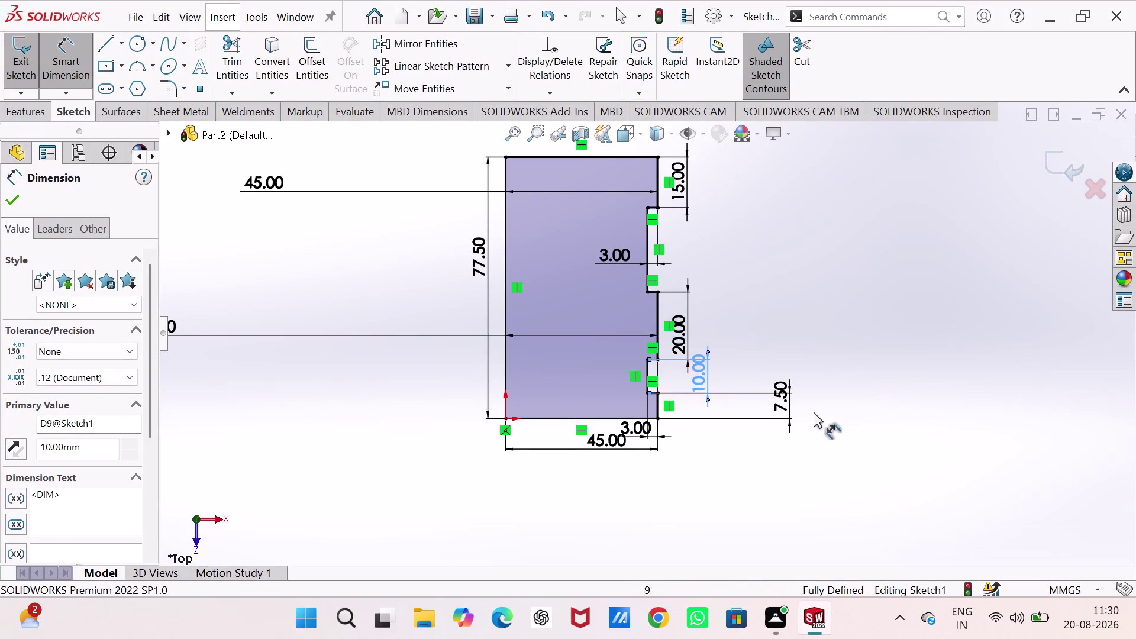
Change the lower groove position dimension from 7.50 to 22.50 mm.
double_click(784, 401)
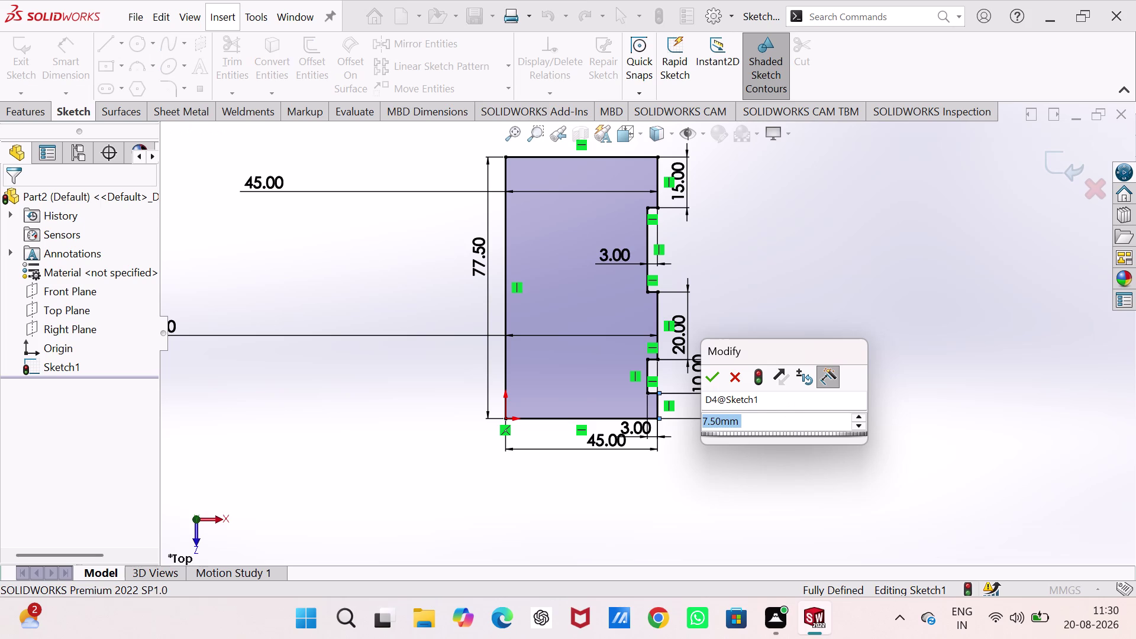
key(Left)
key(Left)
key(Right)
key(BackSpace)
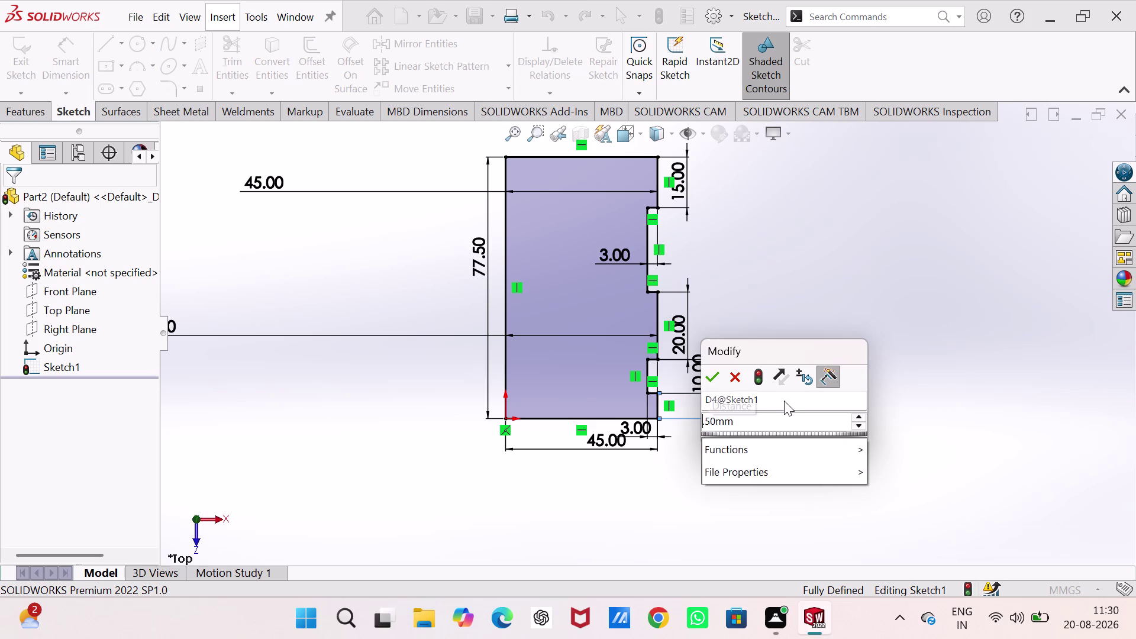
text(22)
key(Return)
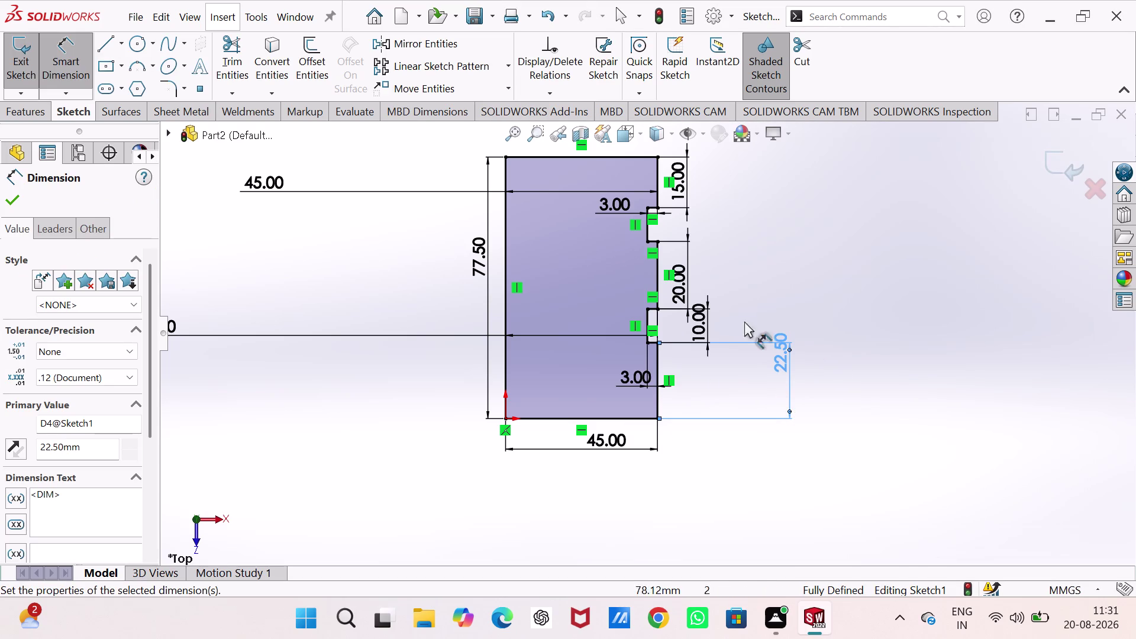
Dimension the upper groove width at 10.00 mm and exit the sketch.
click(647, 232)
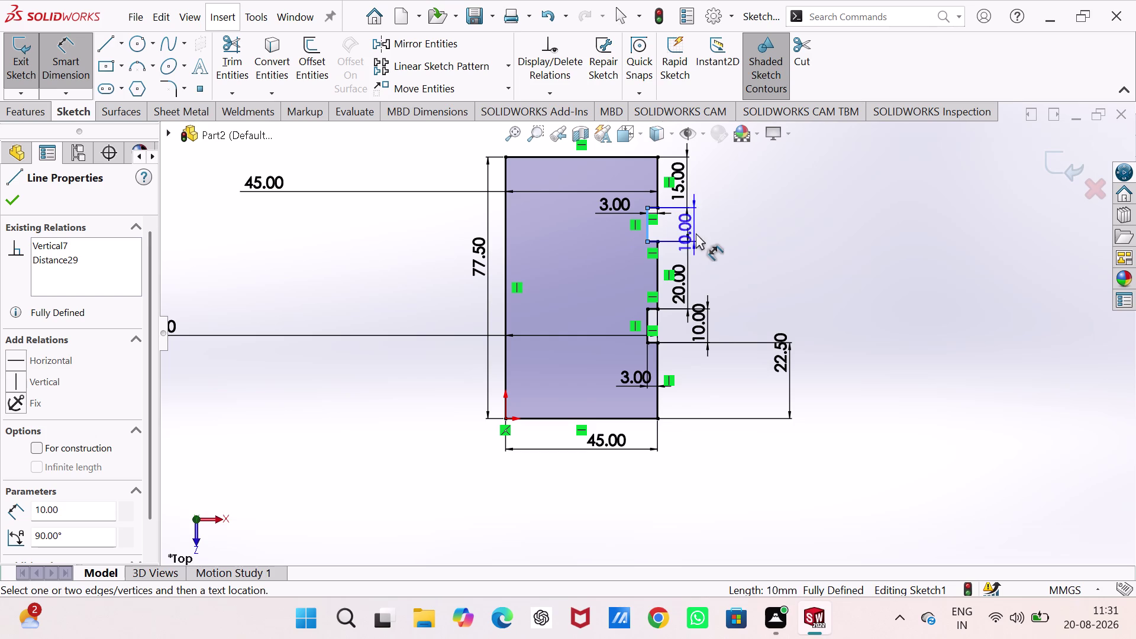
click(724, 232)
click(646, 112)
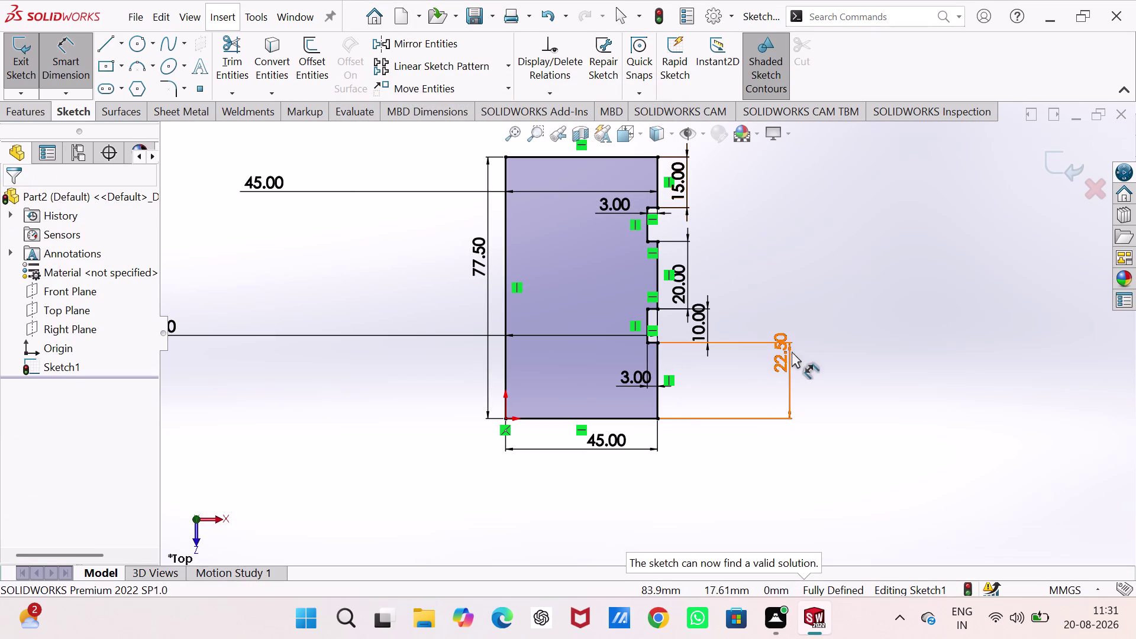
drag(785, 361, 785, 389)
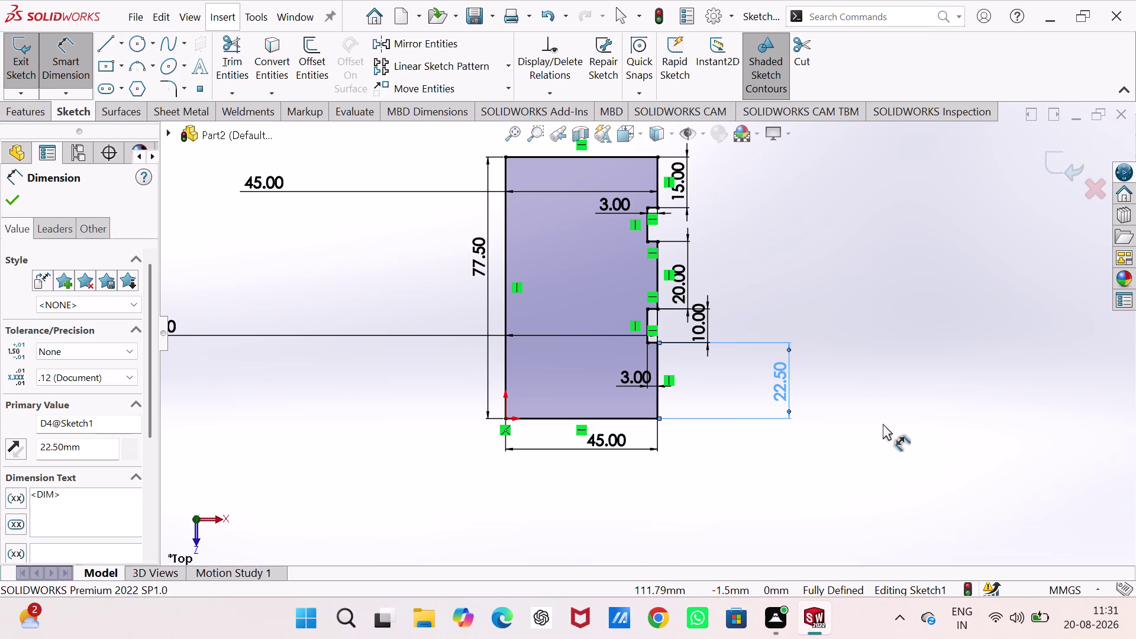
click(13, 64)
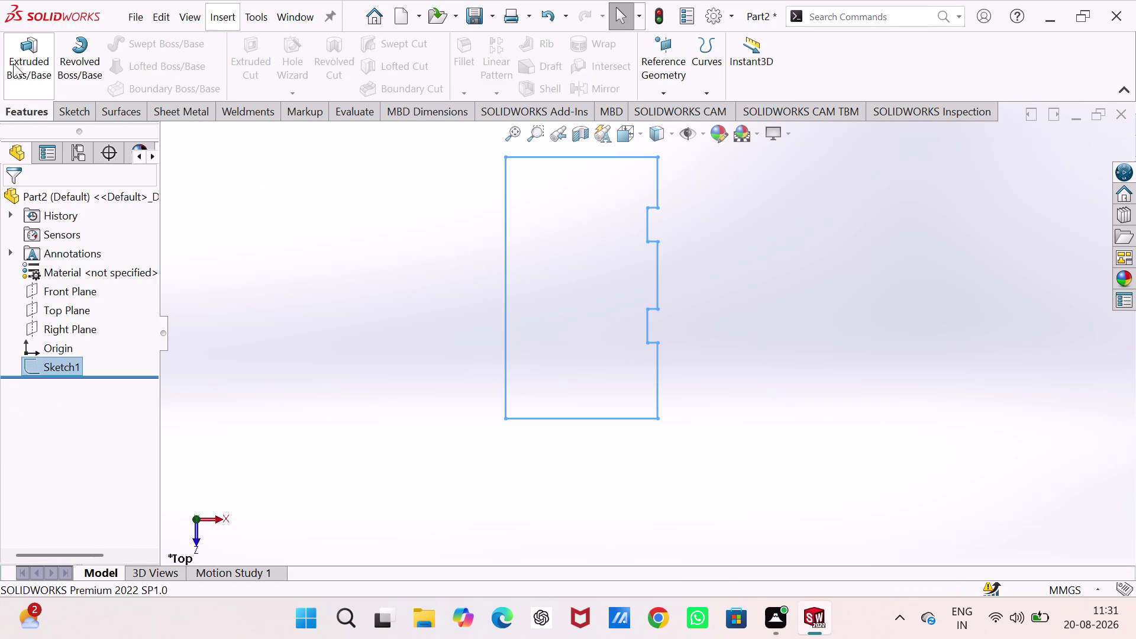
click(95, 56)
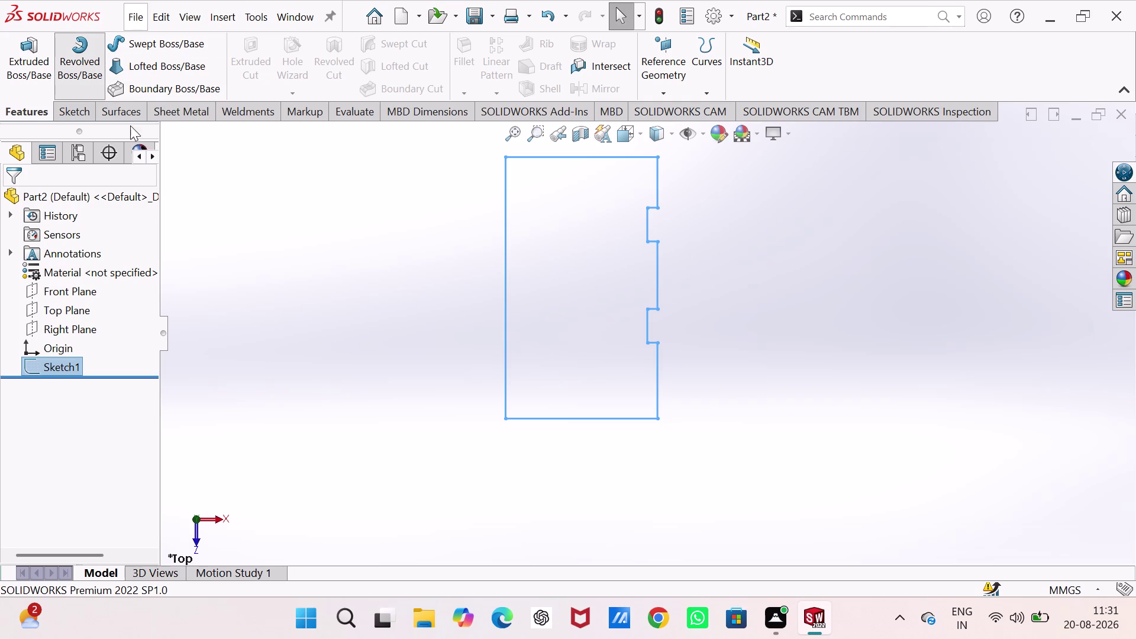
click(520, 271)
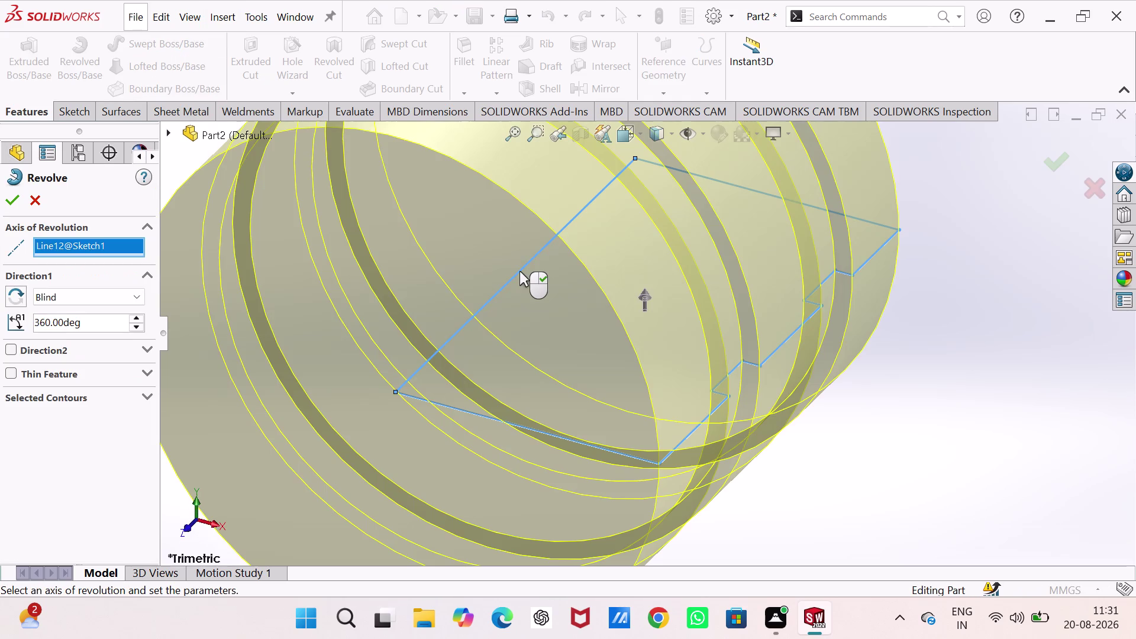
middle_drag(463, 301, 518, 258)
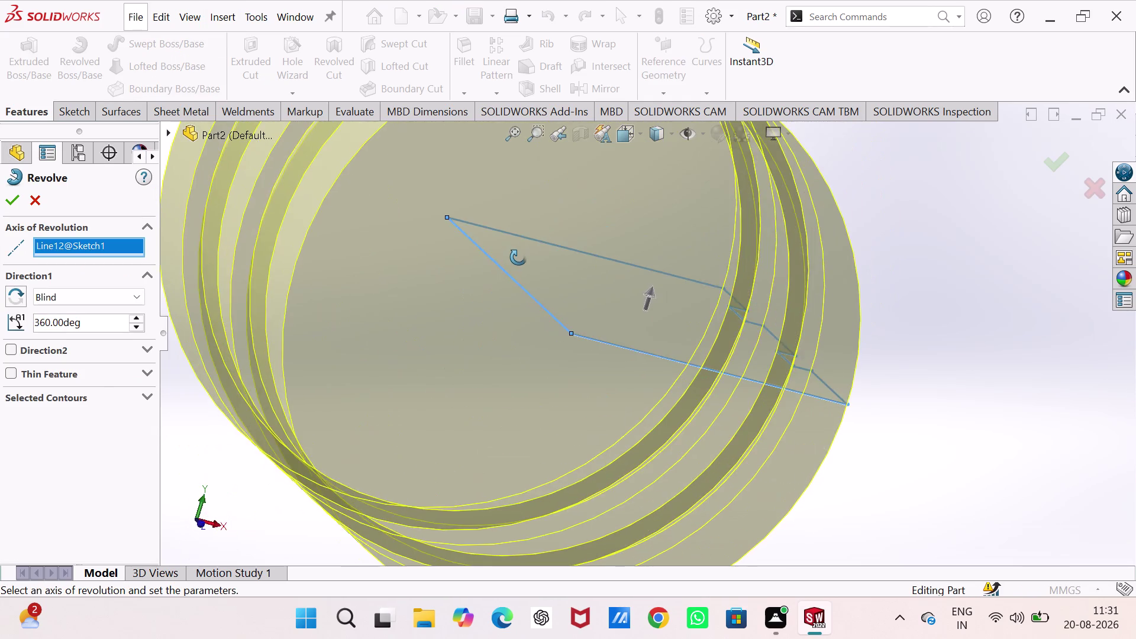
middle_drag(519, 257, 479, 471)
middle_drag(467, 291, 468, 451)
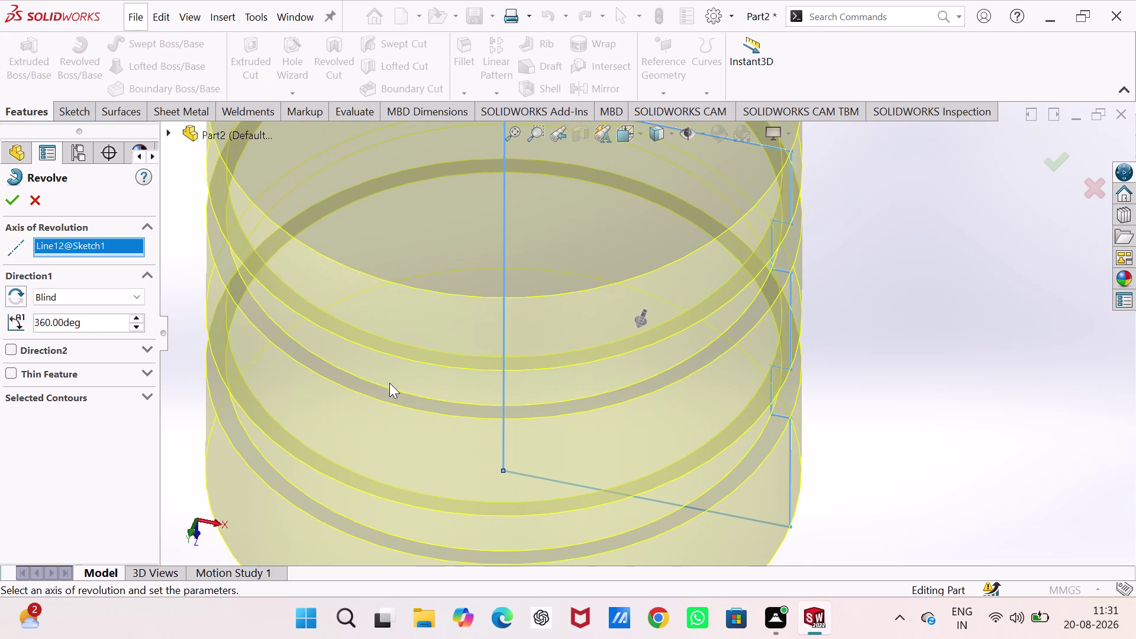
click(32, 194)
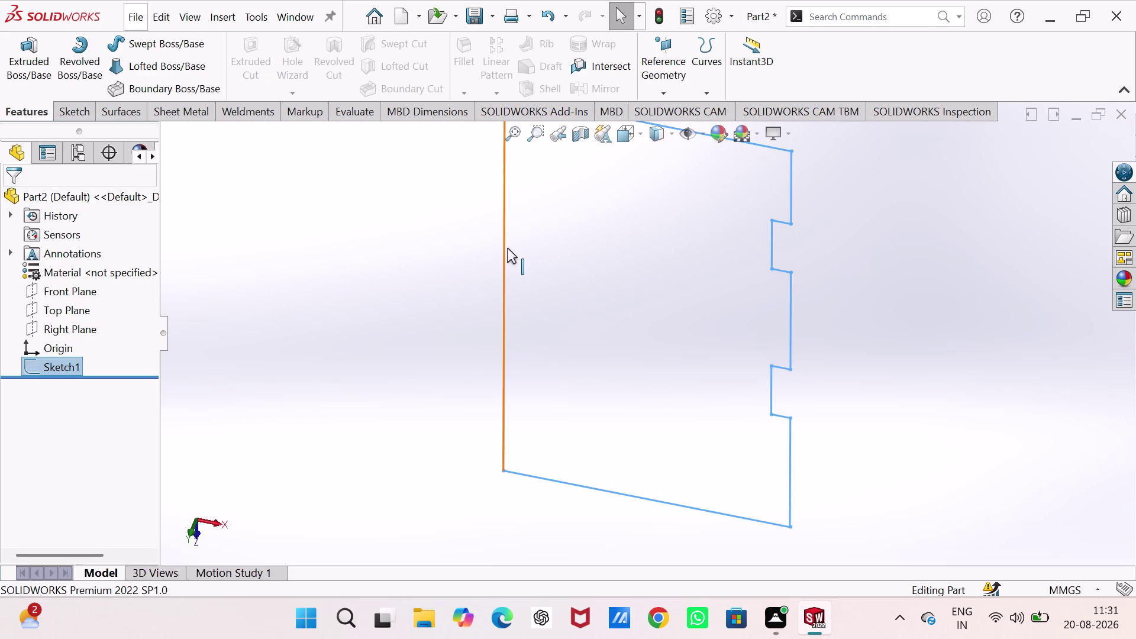
Select the profile's left, top, right, groove and bottom edges.
click(507, 248)
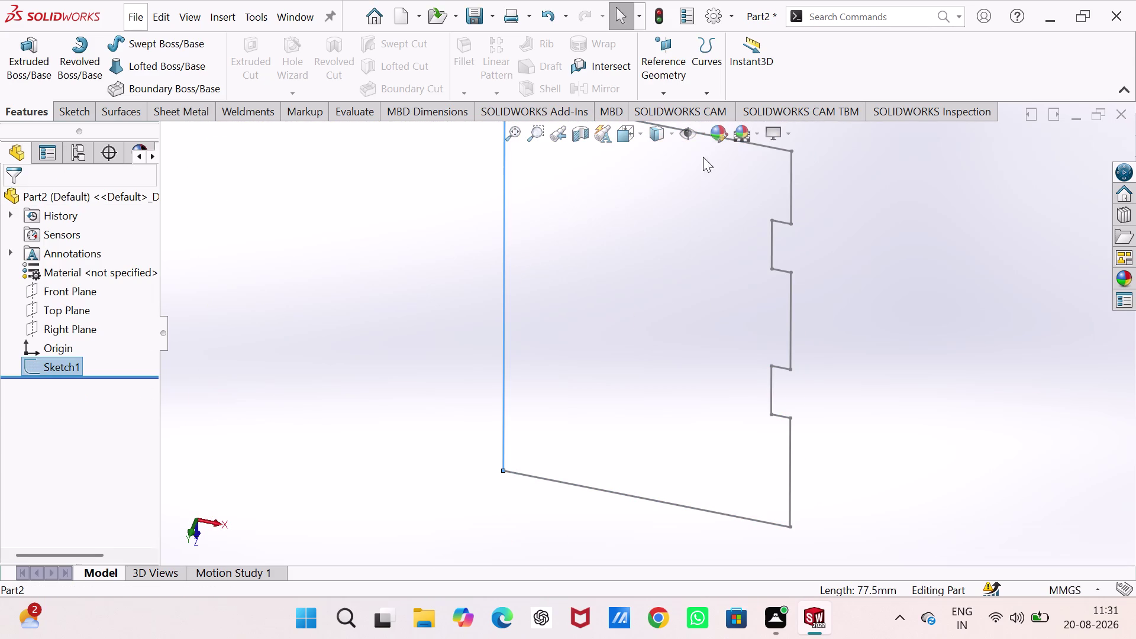
click(780, 151)
click(793, 178)
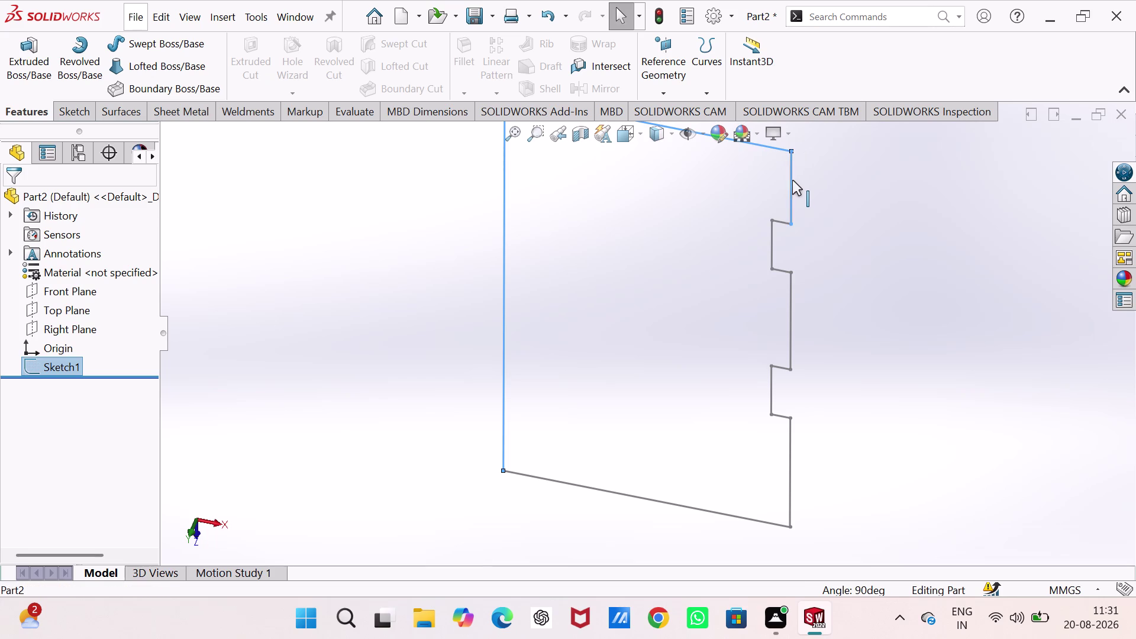
click(770, 245)
click(783, 223)
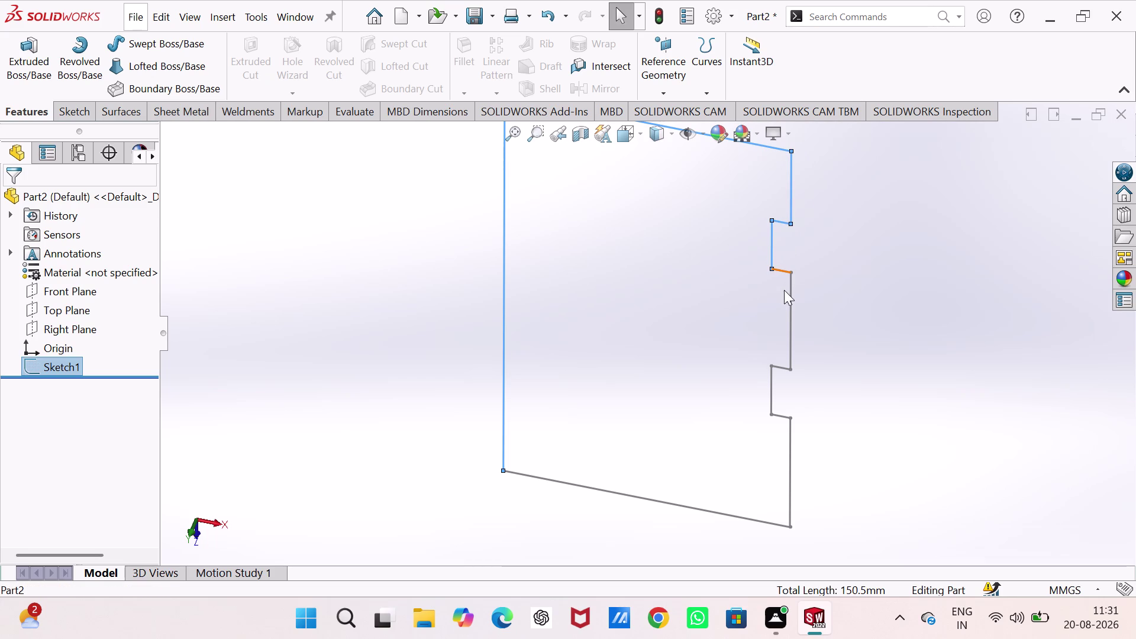
click(790, 300)
click(772, 390)
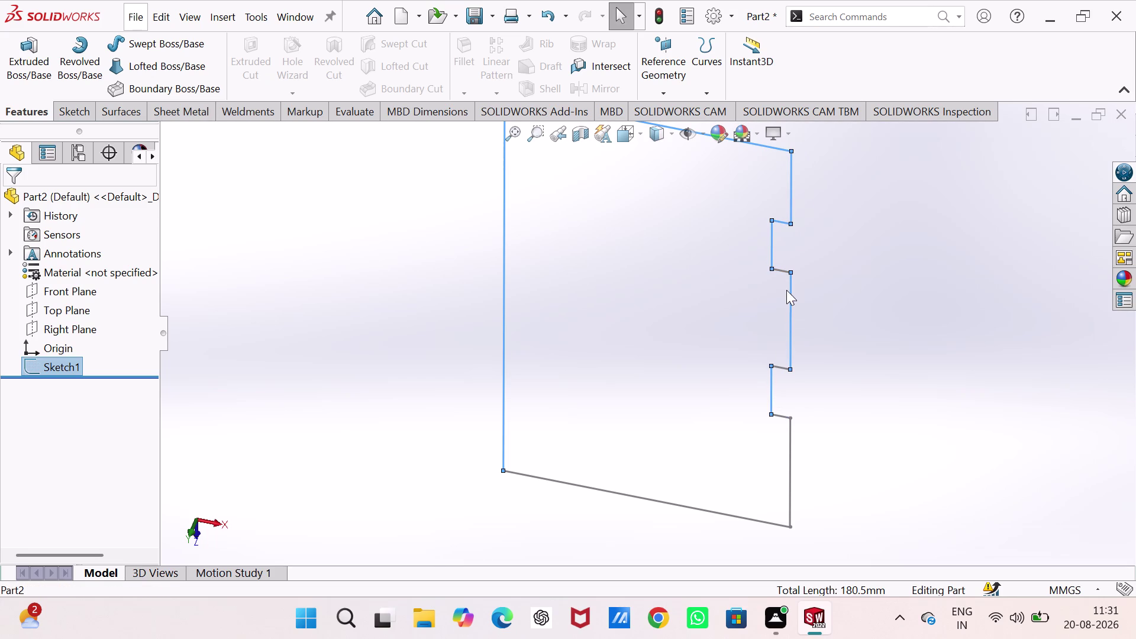
click(787, 271)
click(789, 440)
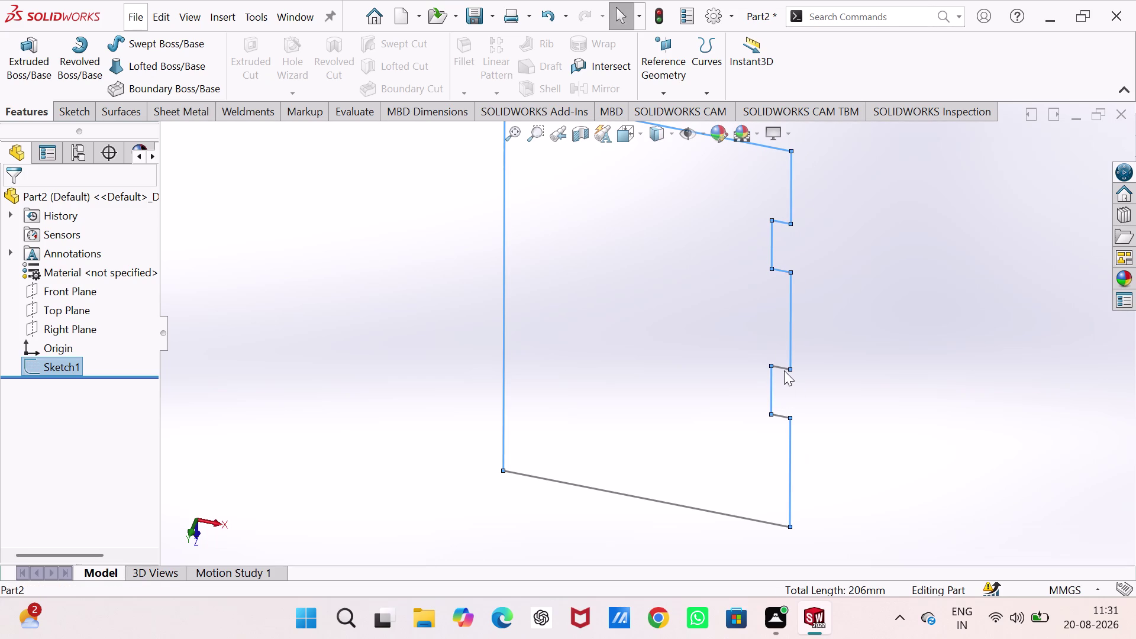
click(784, 366)
click(784, 368)
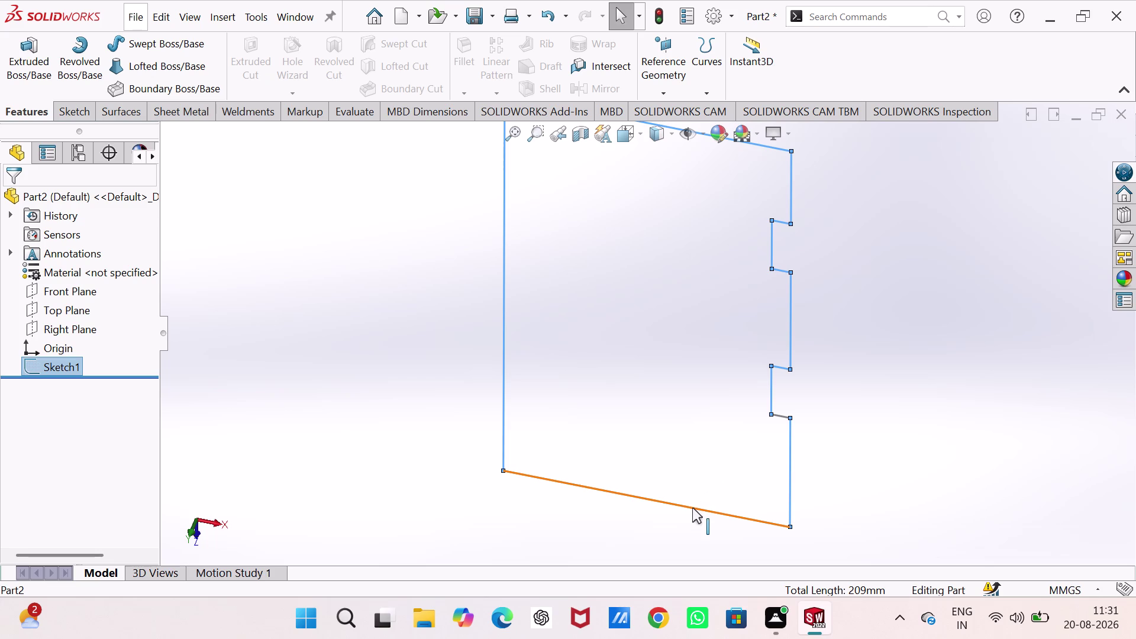
click(694, 507)
Add the last small groove edge, copy the profile, and start a new document.
key(ctrl+c)
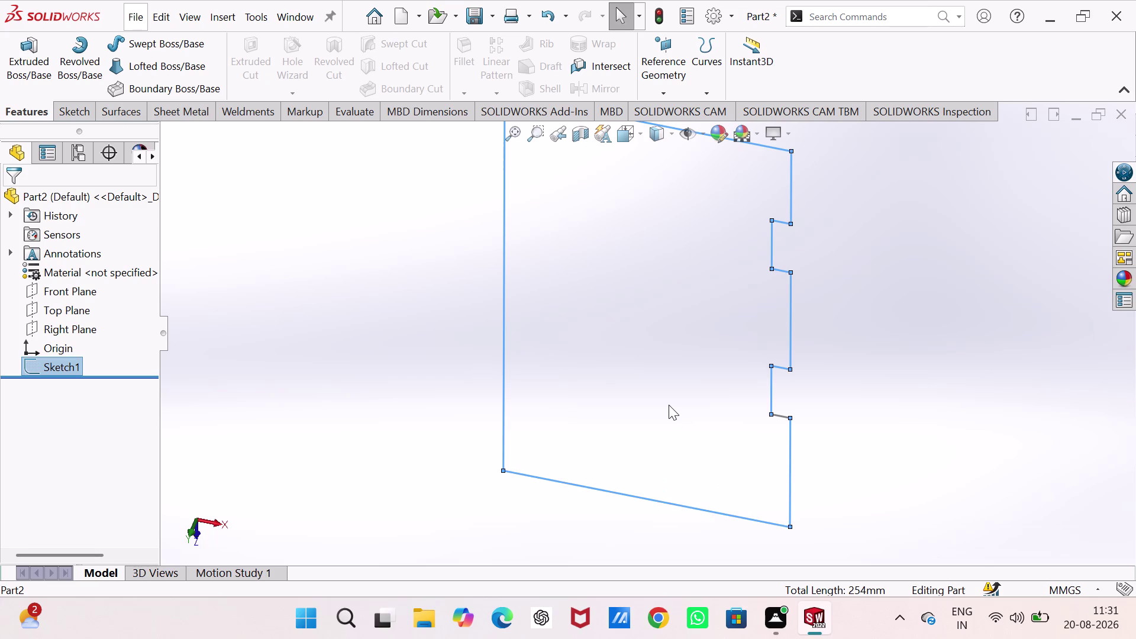
key(ctrl+c)
right_click(687, 377)
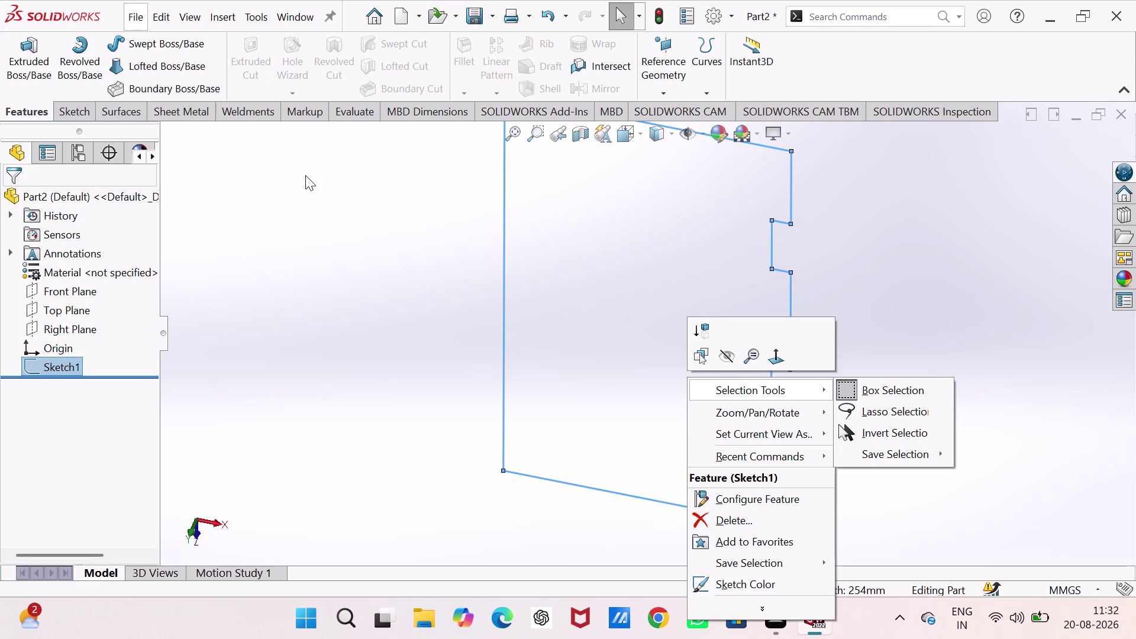
click(873, 268)
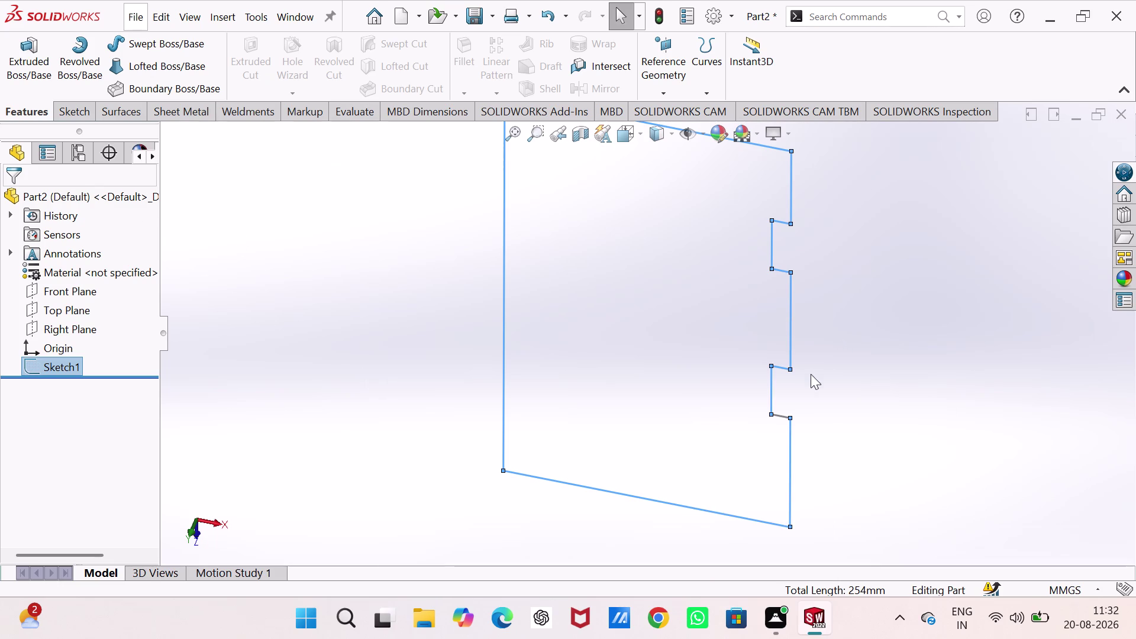
click(785, 419)
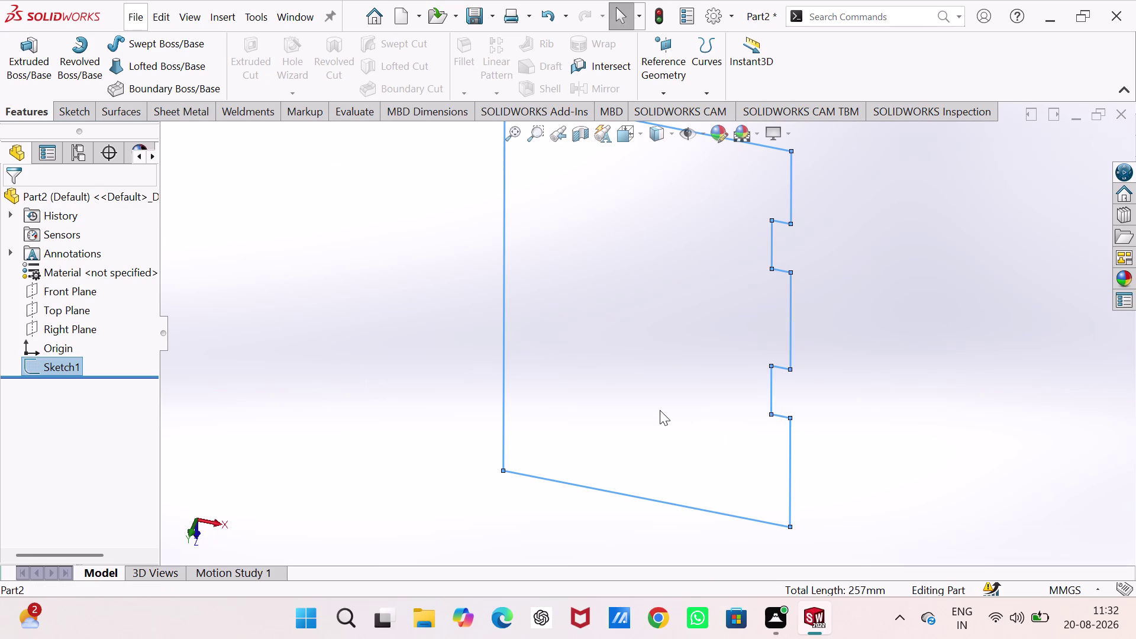
key(ctrl+c)
key(ctrl+c)
key(ctrl+n)
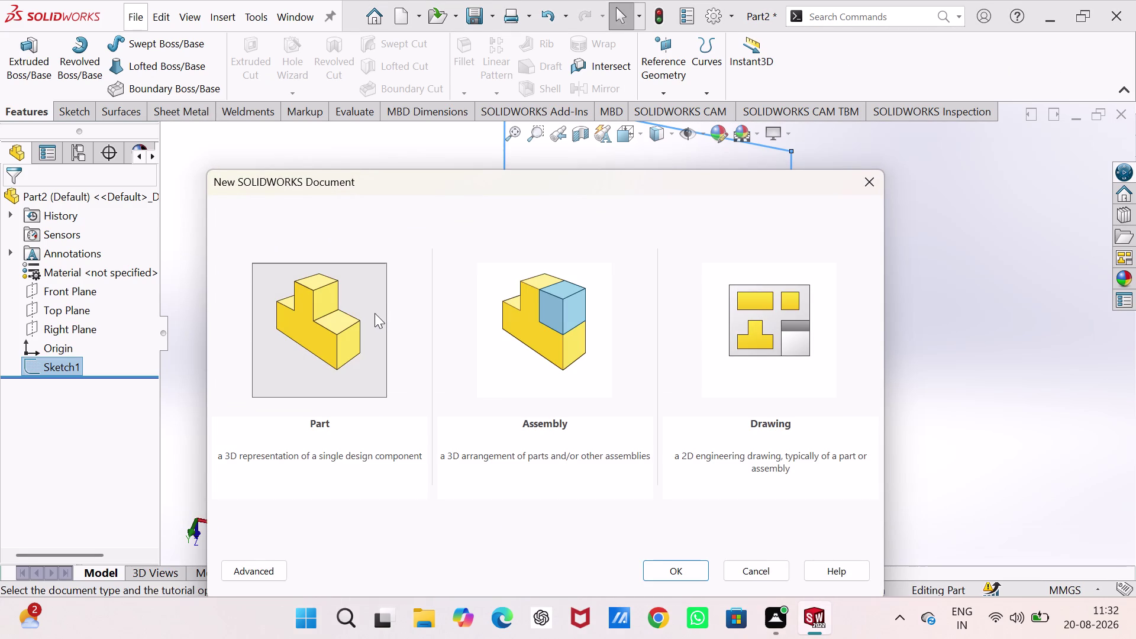
Create a new part and paste the copied profile into a Front Plane sketch.
click(374, 313)
click(667, 562)
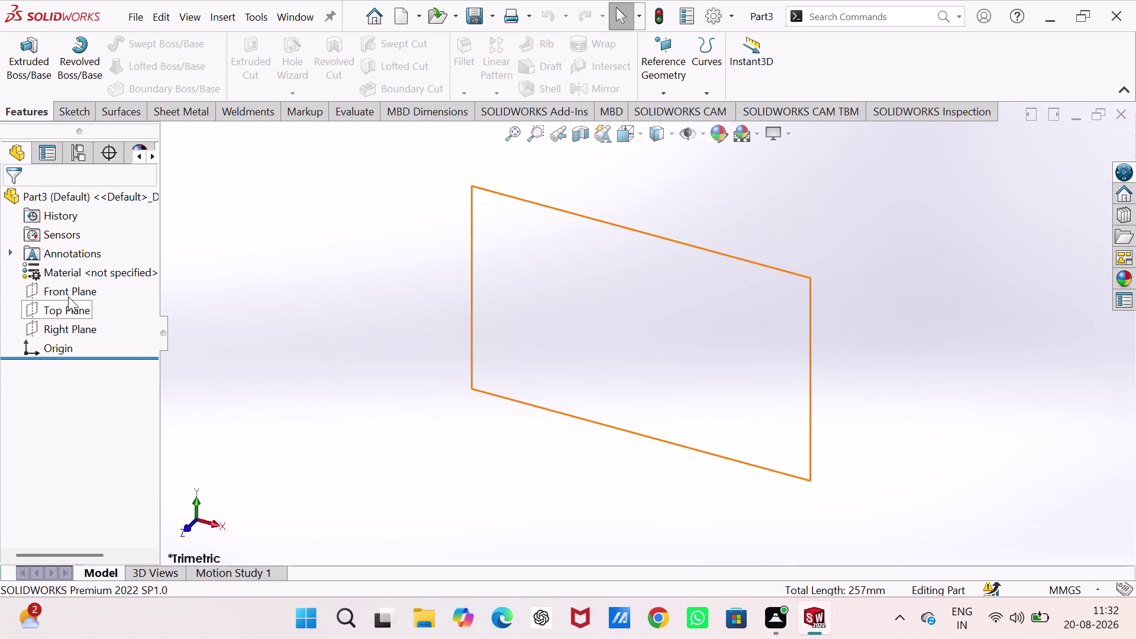
click(69, 294)
click(79, 268)
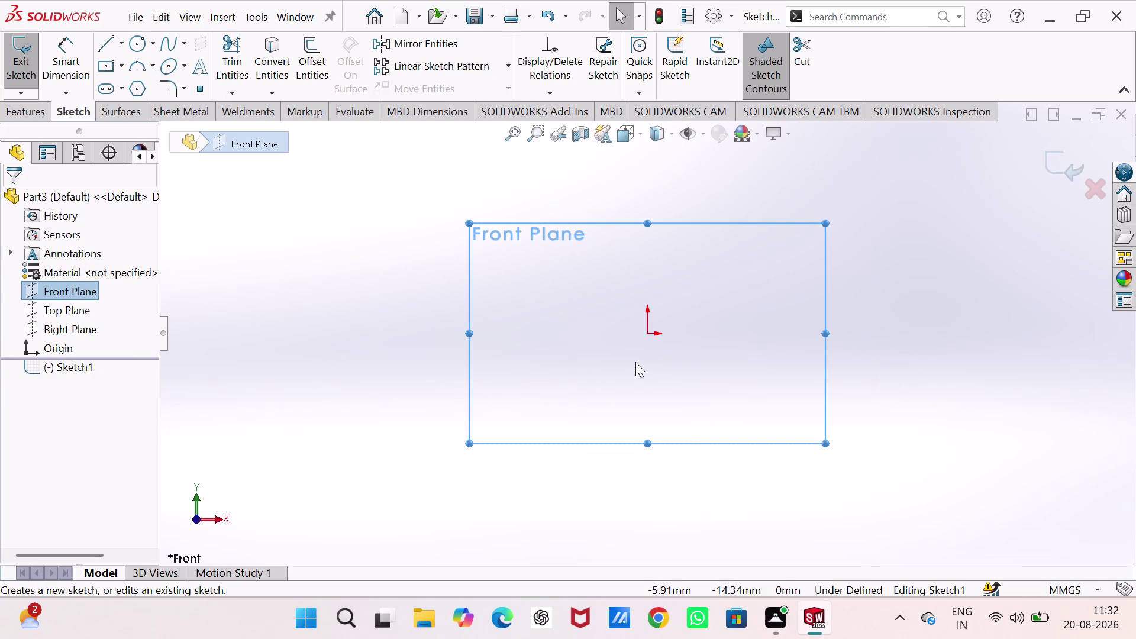
key(ctrl+v)
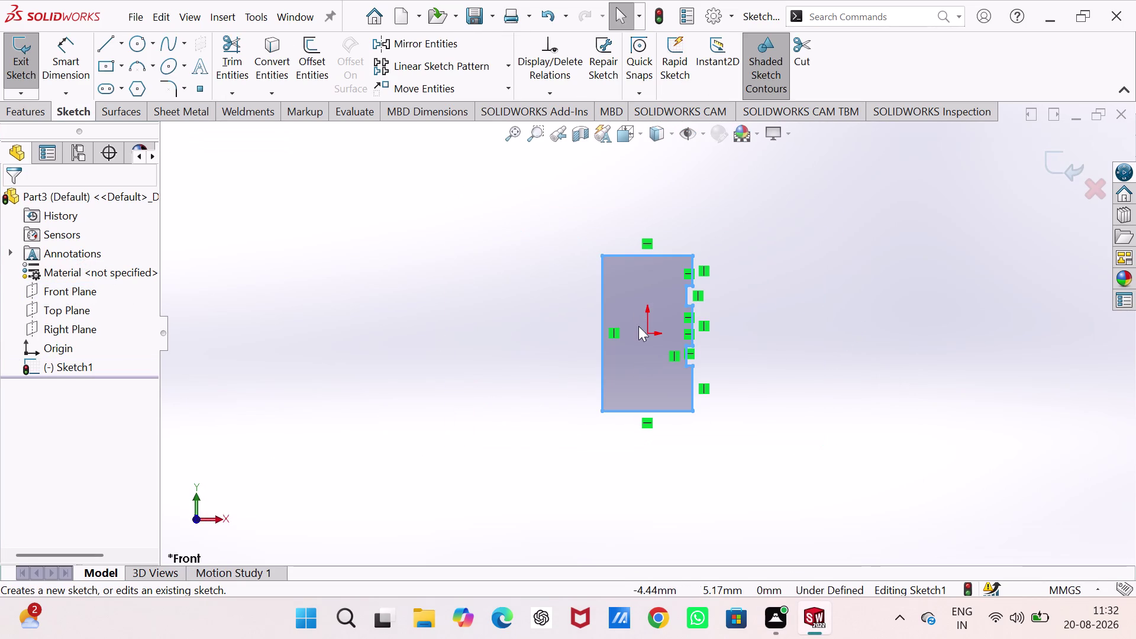
Make the profile's bottom corner point coincident with the part origin.
click(648, 333)
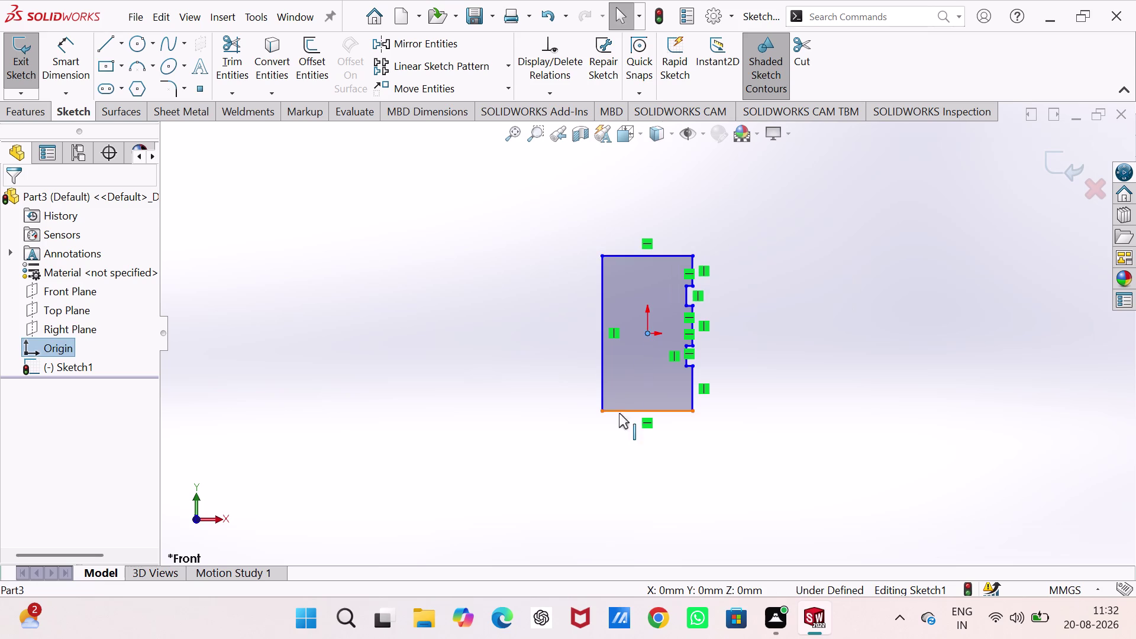
click(602, 409)
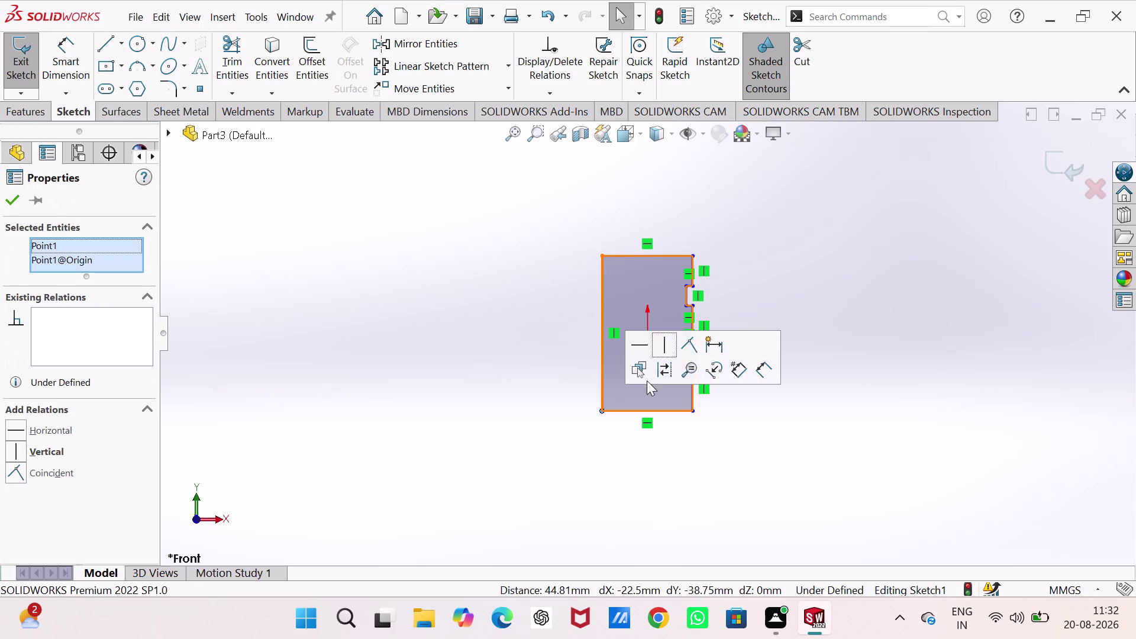
click(689, 345)
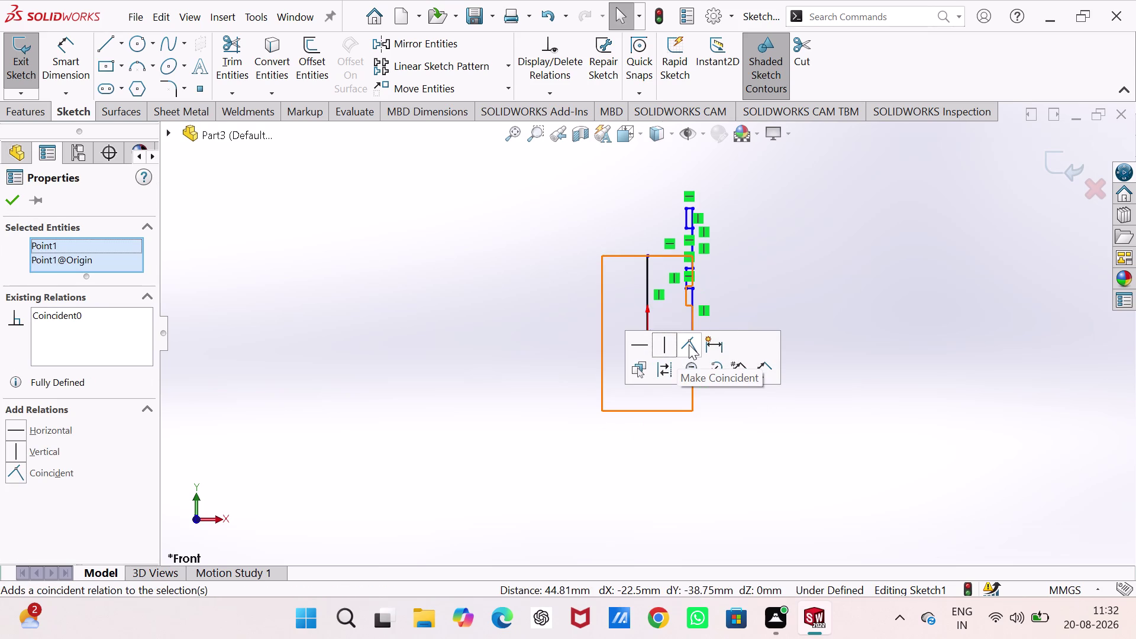
click(901, 435)
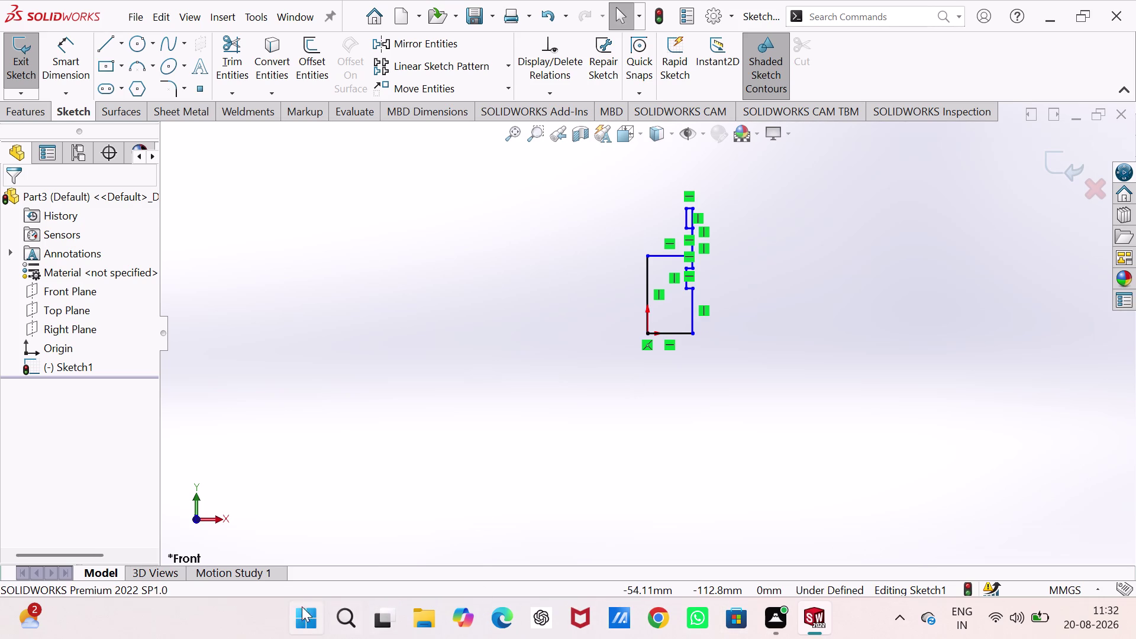
scroll(up, 3)
scroll(down, 3)
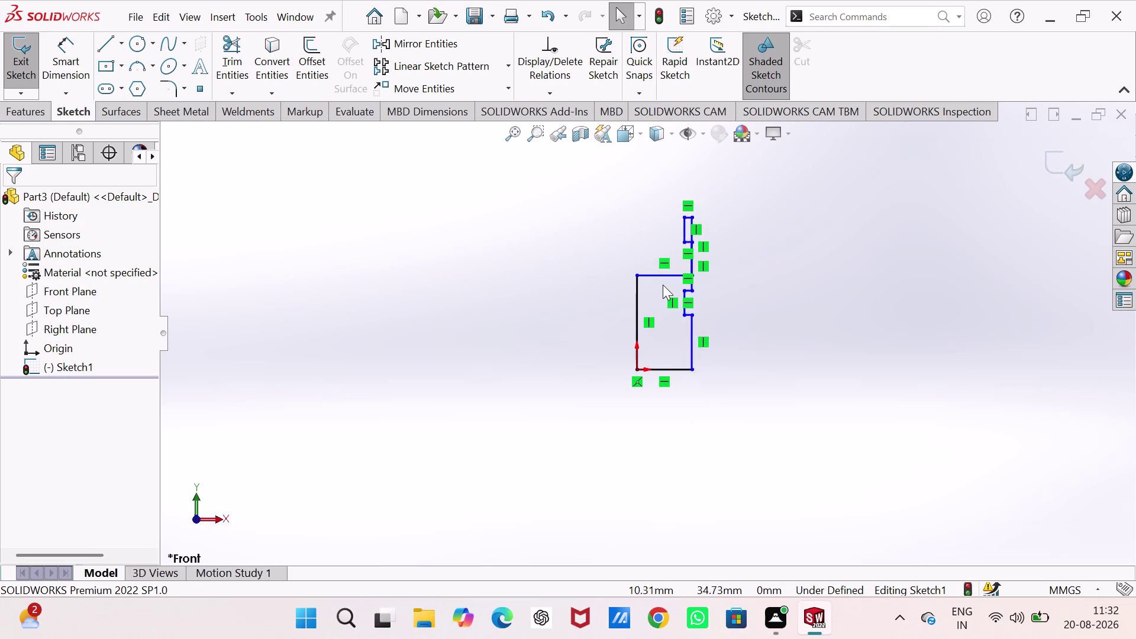
Delete the profile's top horizontal line.
scroll(down, 3)
scroll(down, 3)
click(671, 292)
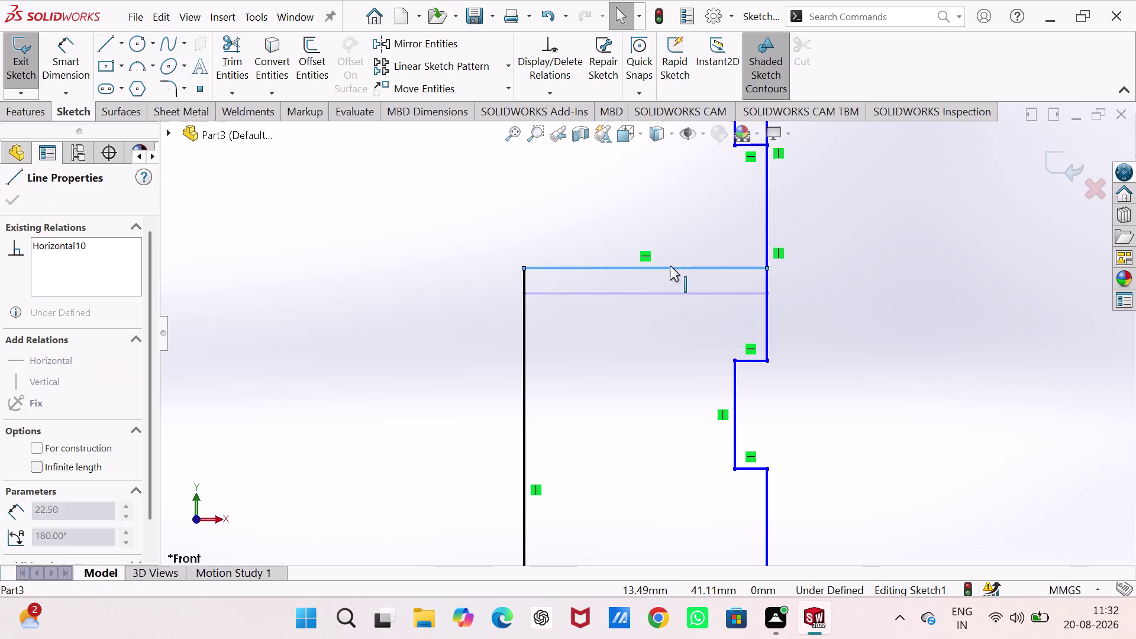
click(666, 288)
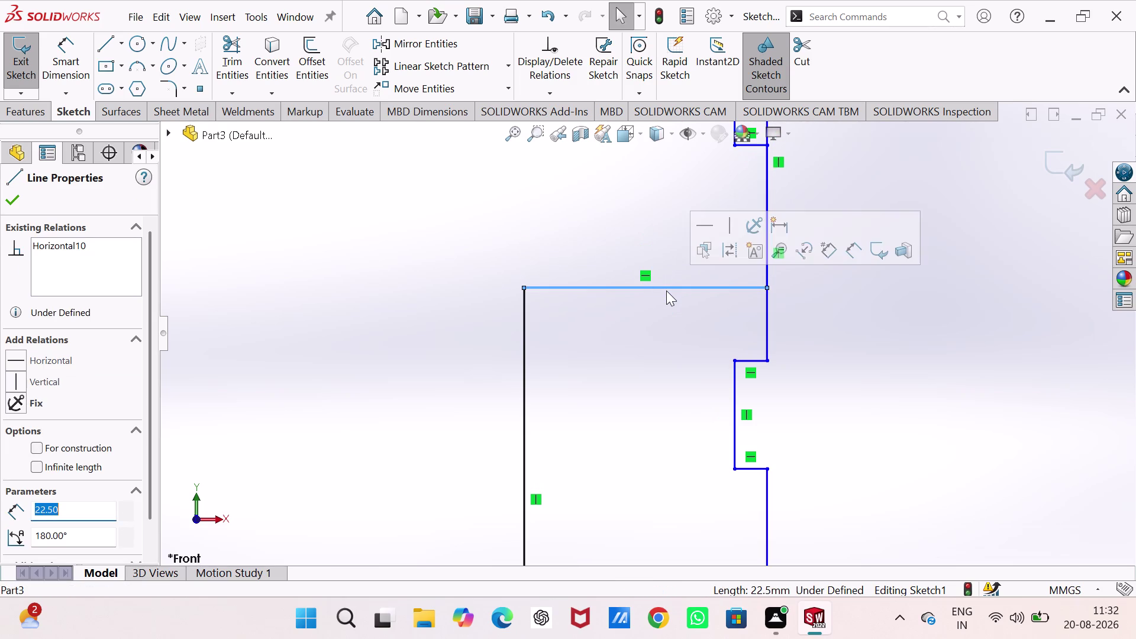
click(680, 286)
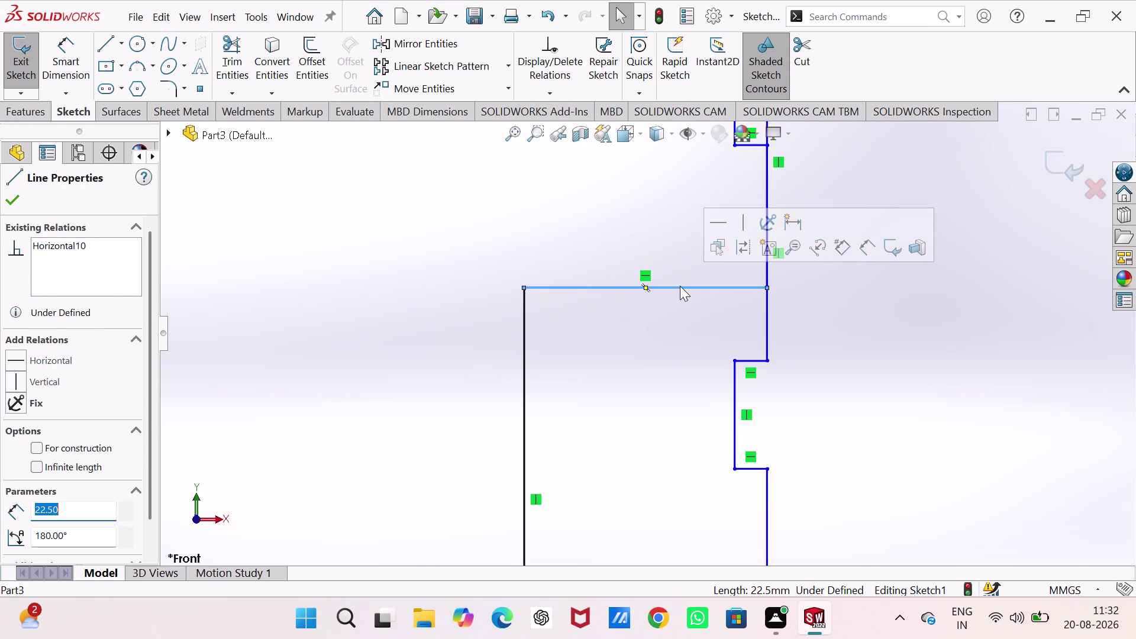
key(Delete)
Dimension the lower step at 22.5 mm and the groove height at 10 mm.
scroll(up, 3)
scroll(down, 3)
scroll(up, 3)
scroll(down, 3)
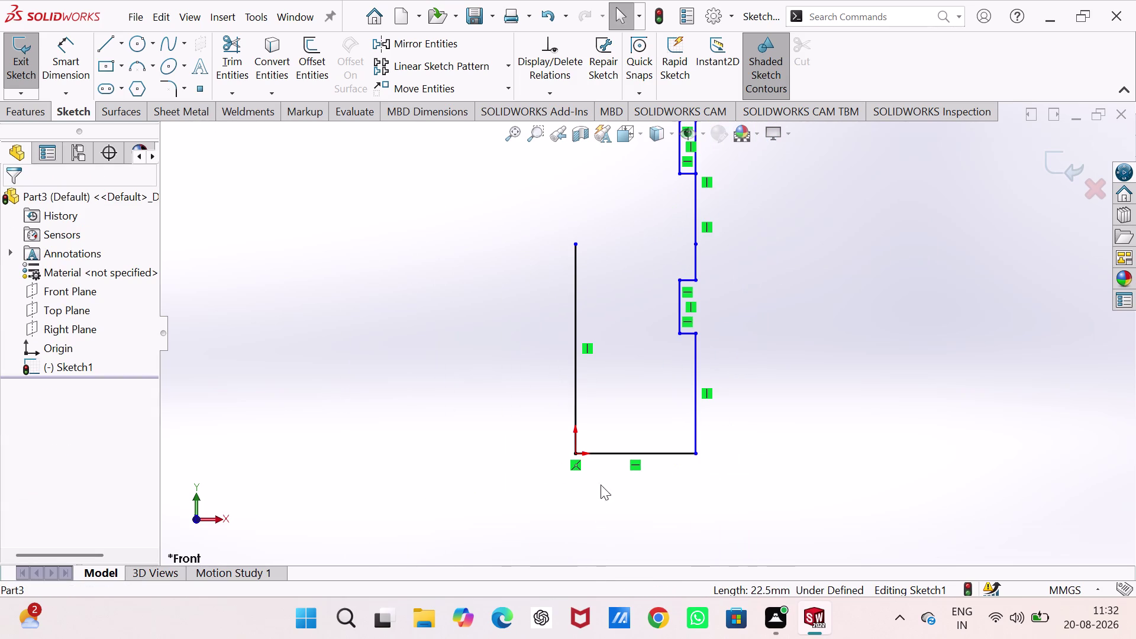
right_drag(838, 499, 826, 300)
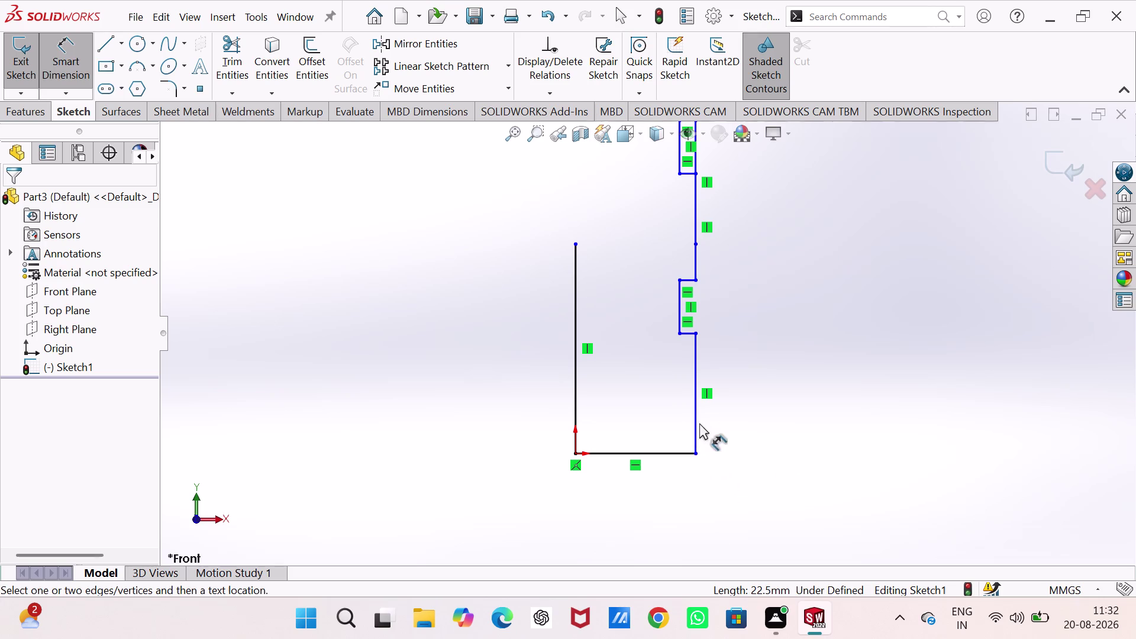
click(696, 423)
click(754, 416)
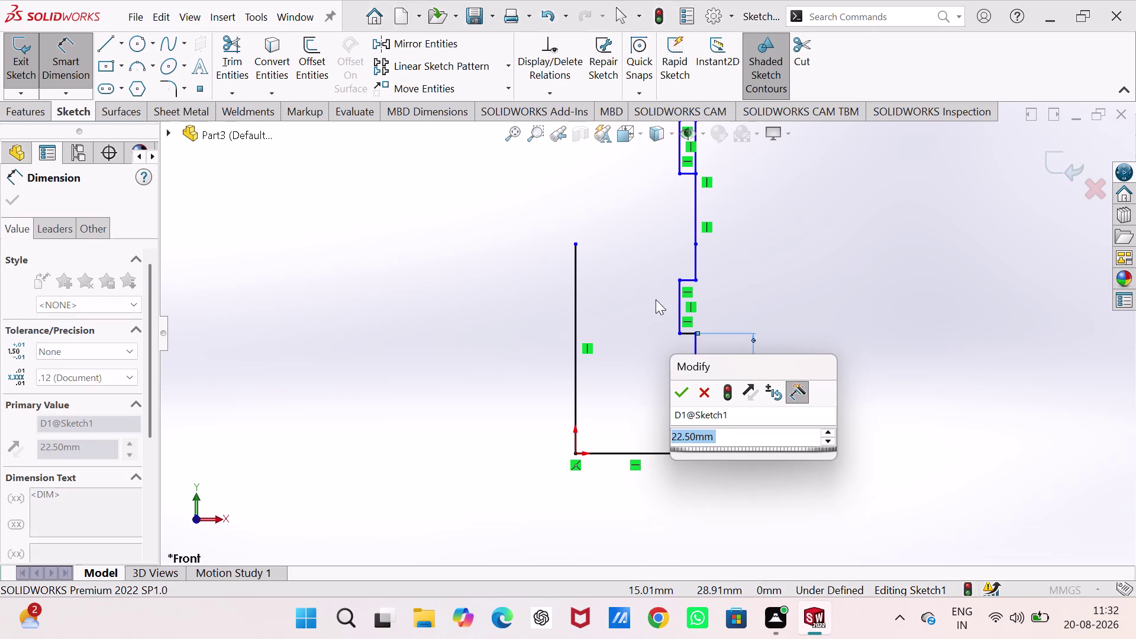
click(685, 396)
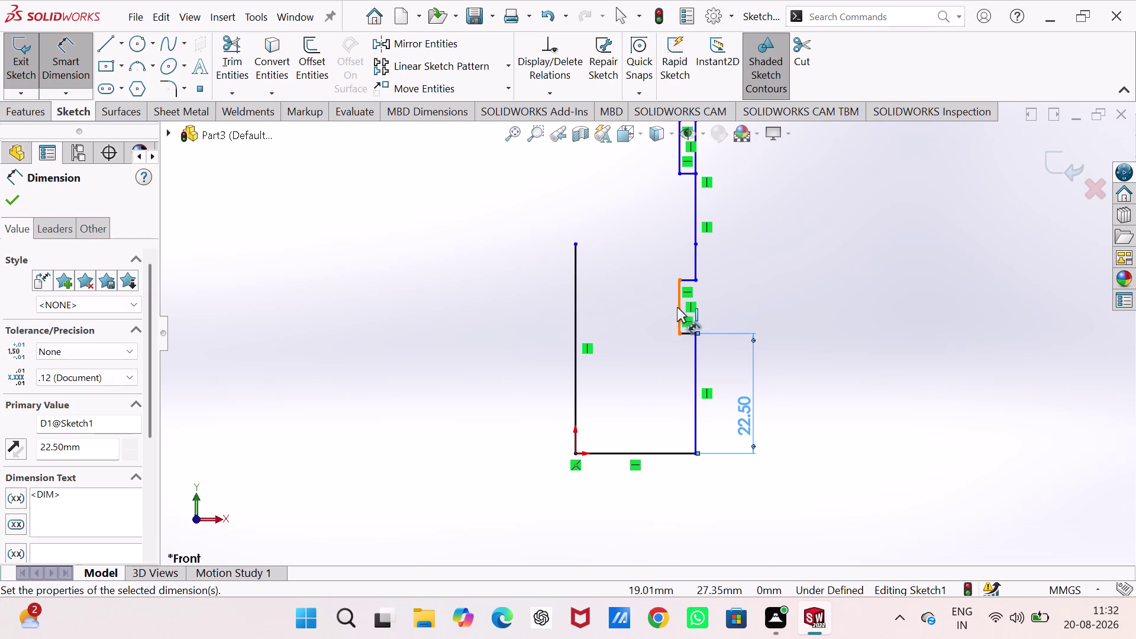
click(679, 306)
click(742, 306)
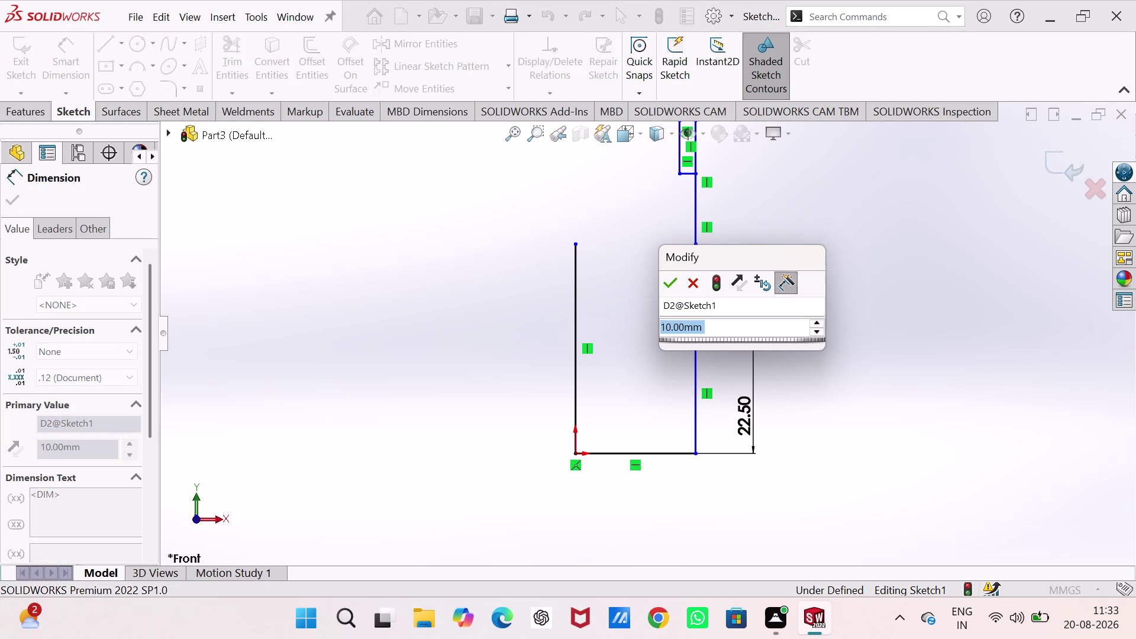
click(674, 287)
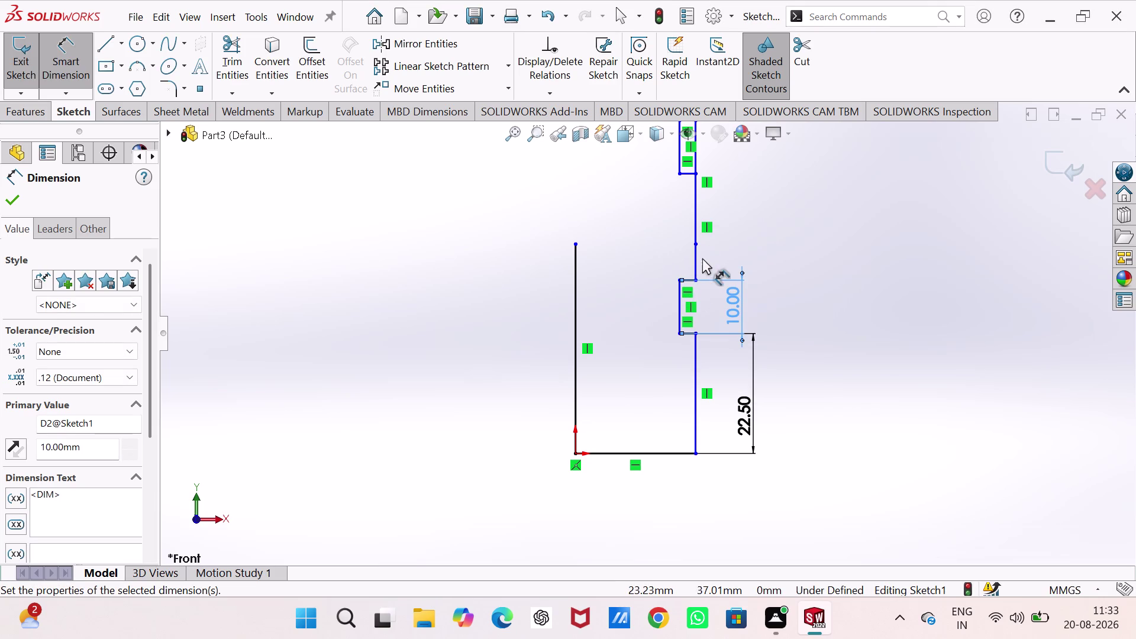
Add the 20 mm upper step height and 3 mm groove depth dimensions.
drag(693, 256, 766, 256)
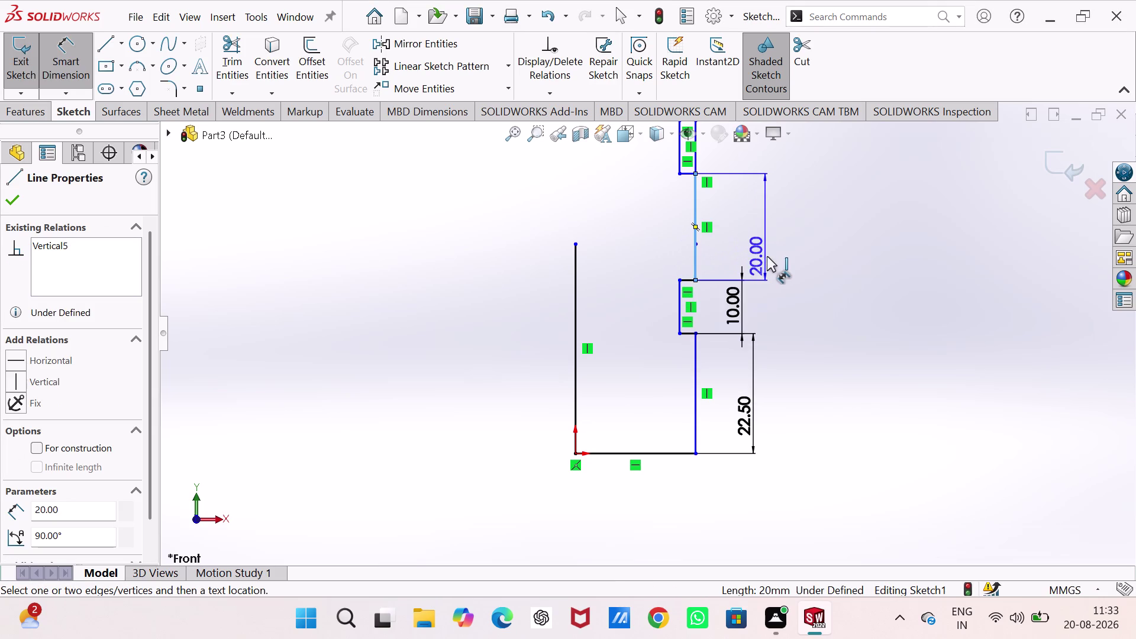
drag(766, 256, 767, 256)
click(803, 273)
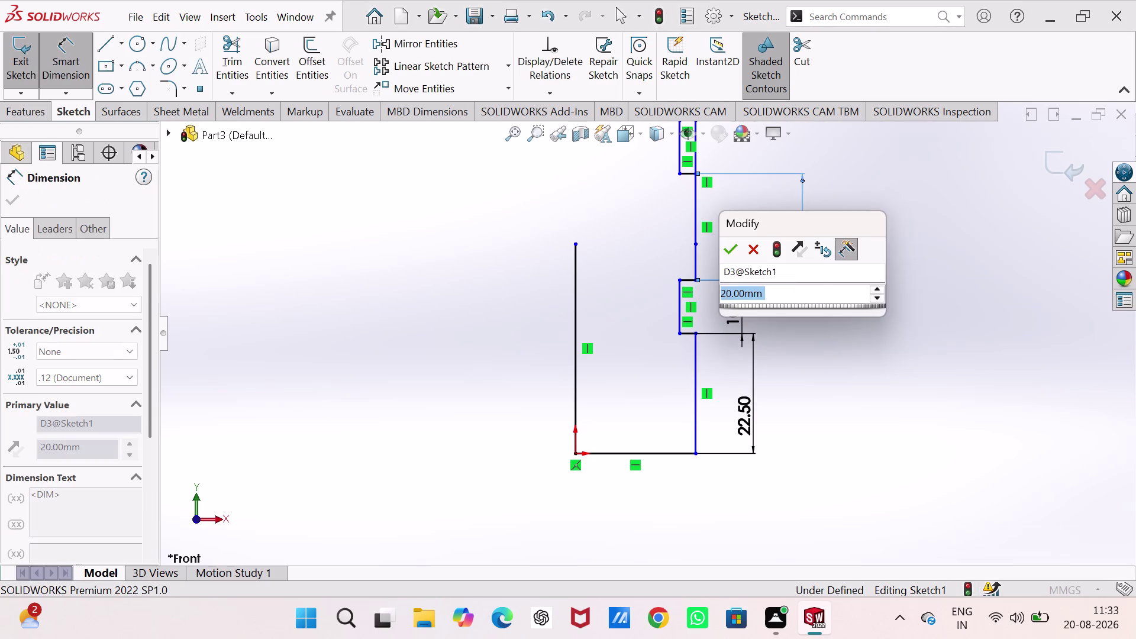
click(725, 252)
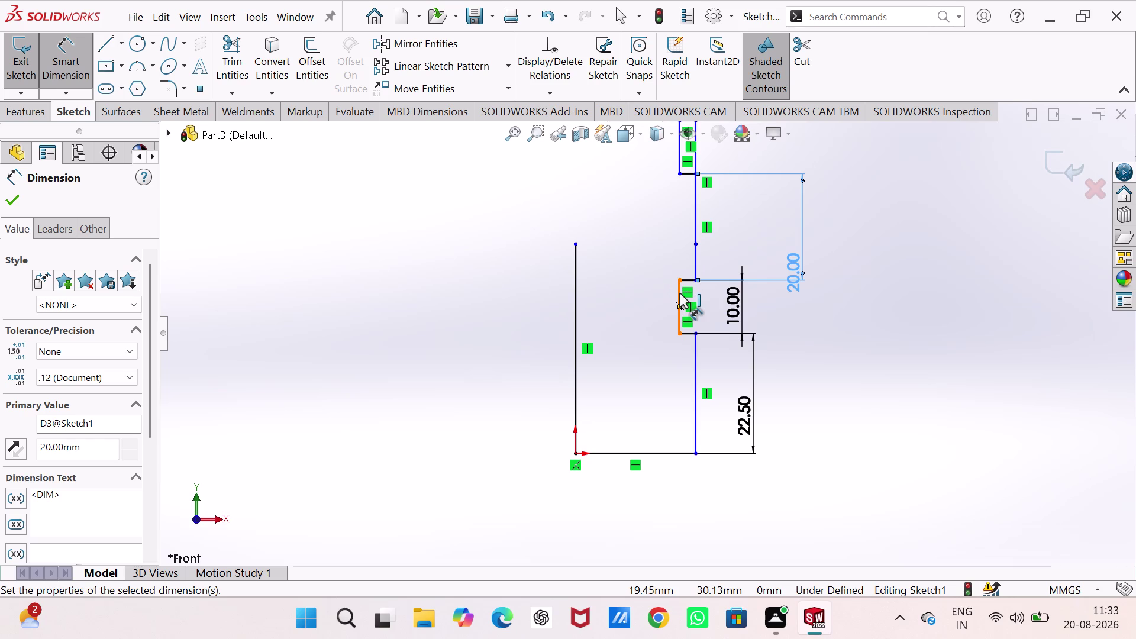
click(679, 293)
click(695, 257)
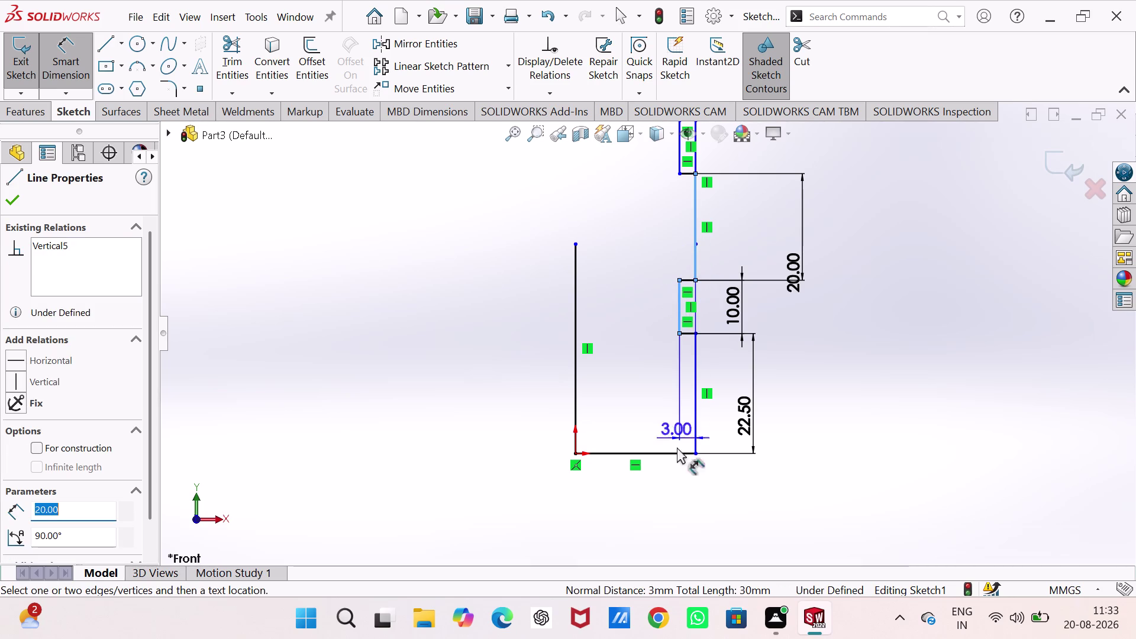
click(677, 477)
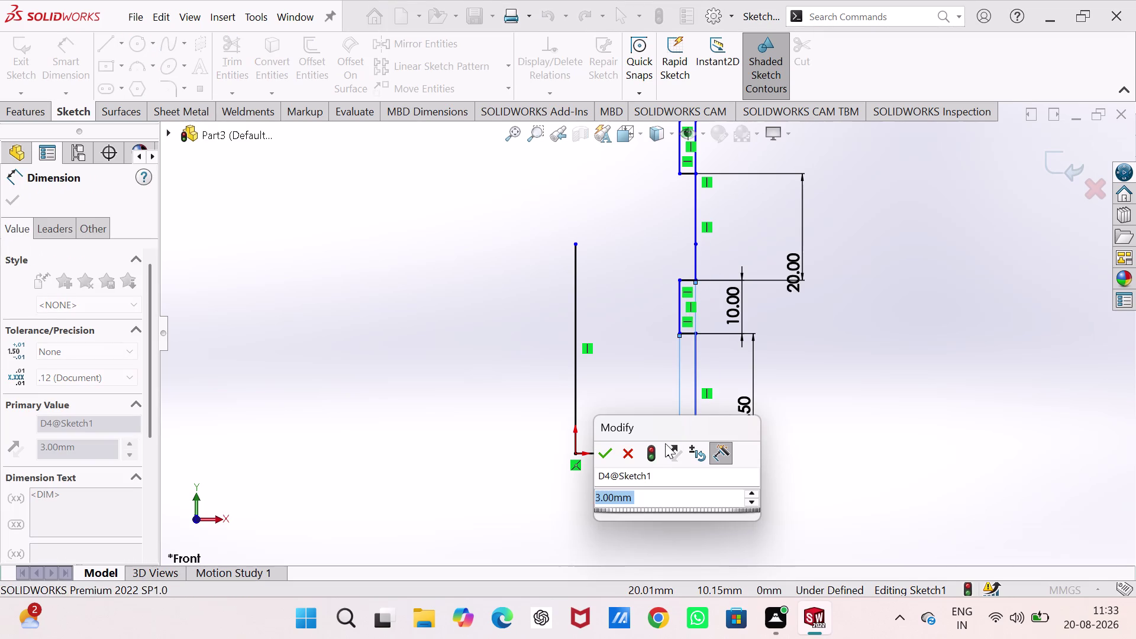
click(611, 455)
scroll(up, 3)
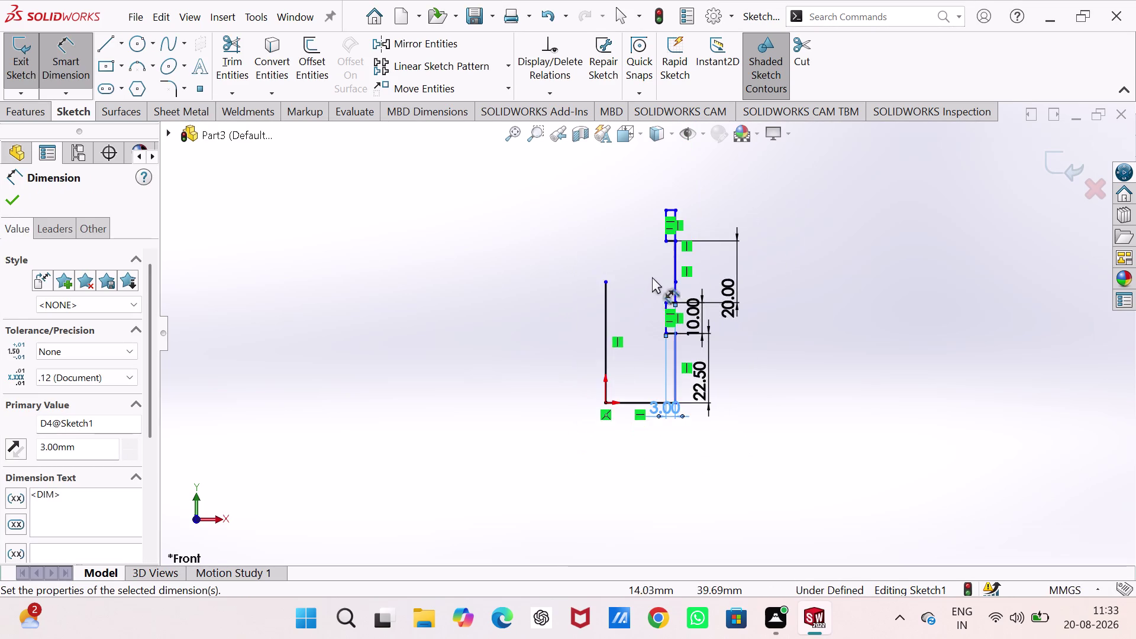
scroll(down, 3)
scroll(down, 3)
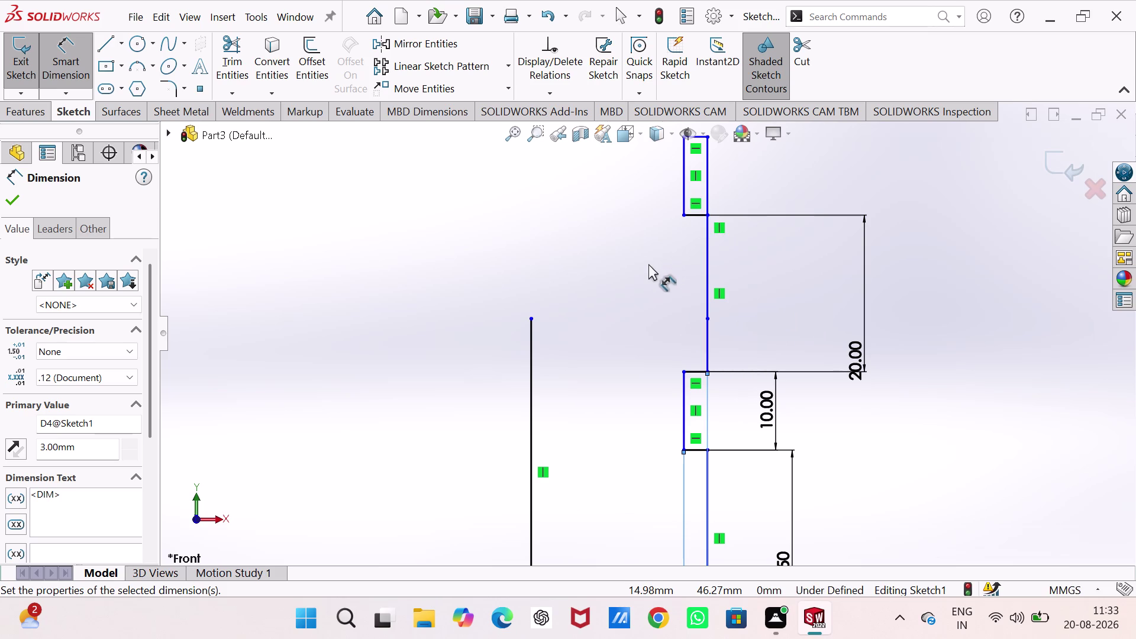
key(Escape)
key(Escape)
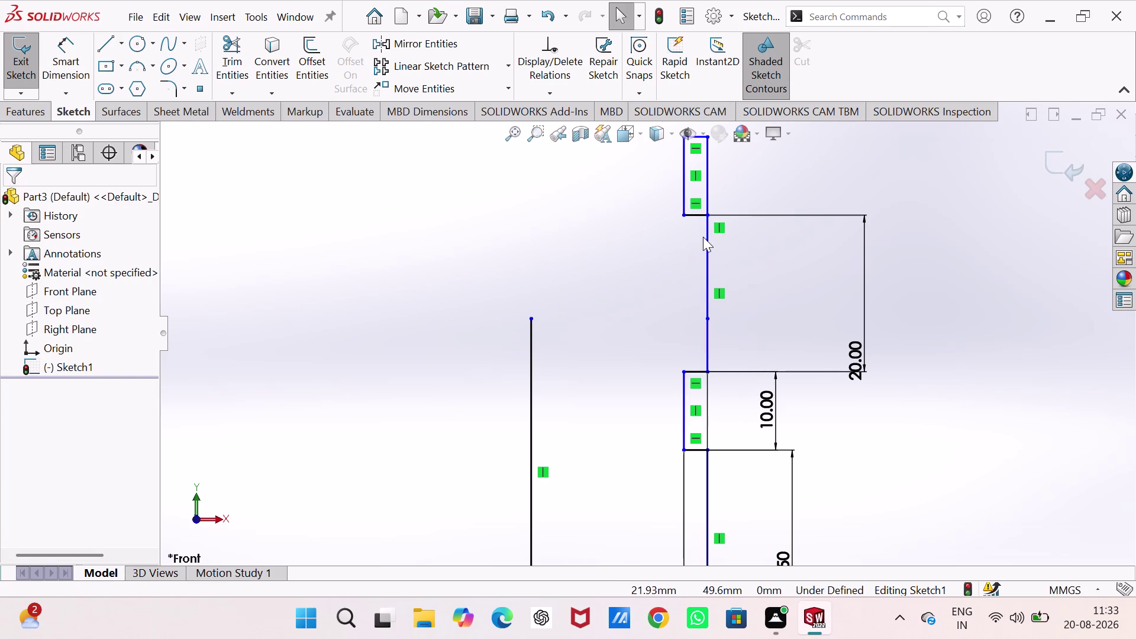
drag(697, 214, 689, 247)
click(823, 285)
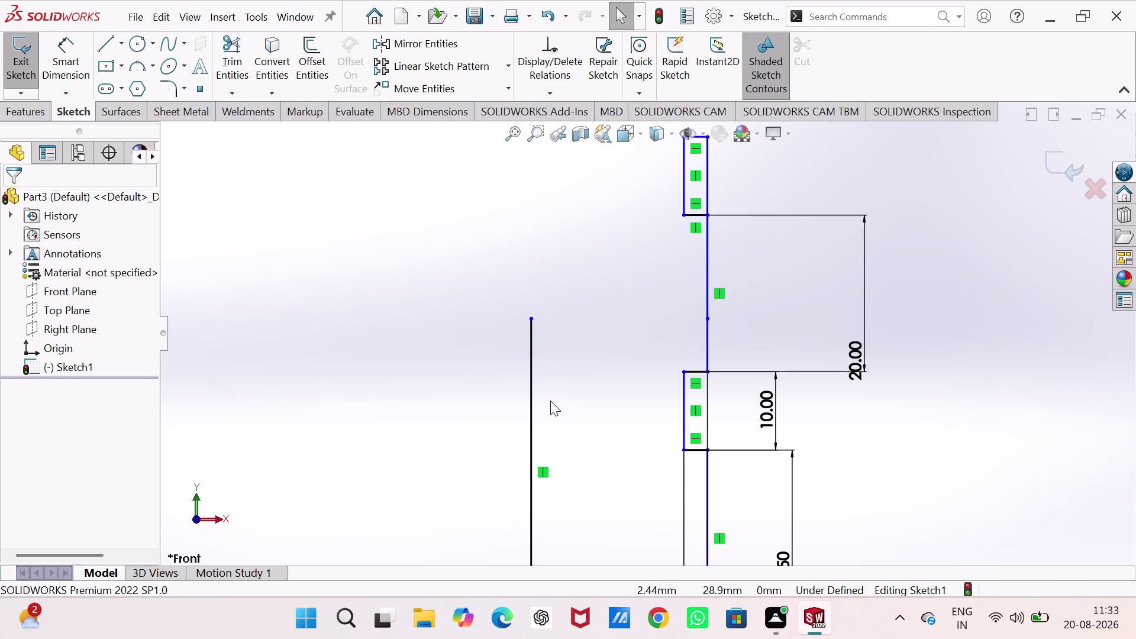
Dimension the left vertical edge at 77.5 mm.
right_drag(551, 400, 565, 279)
click(531, 370)
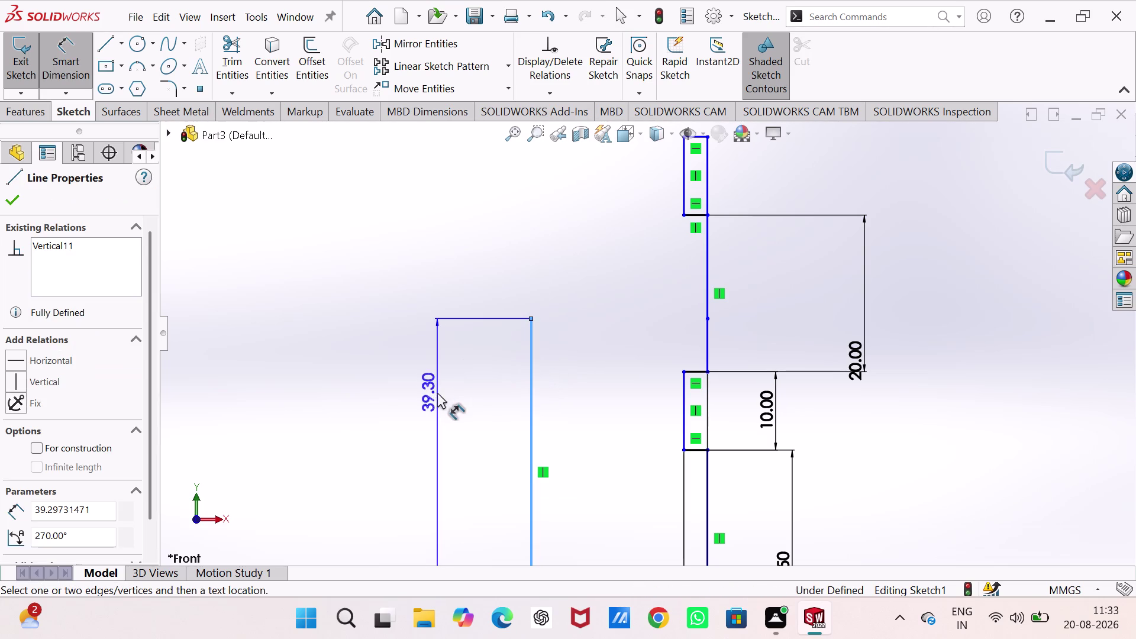
click(435, 422)
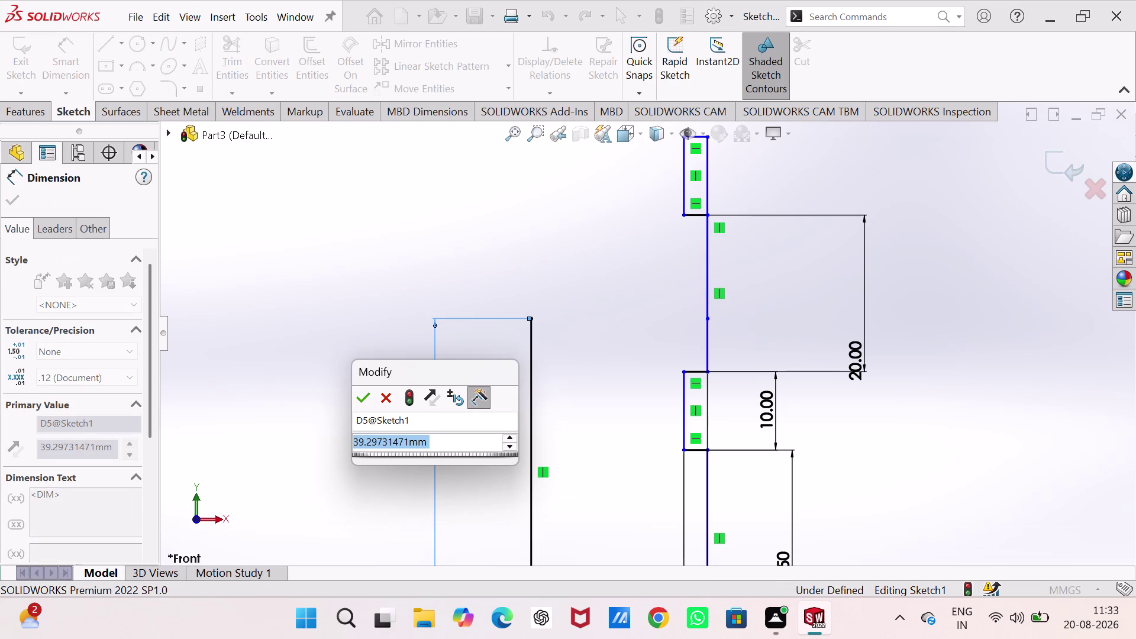
text(77.)
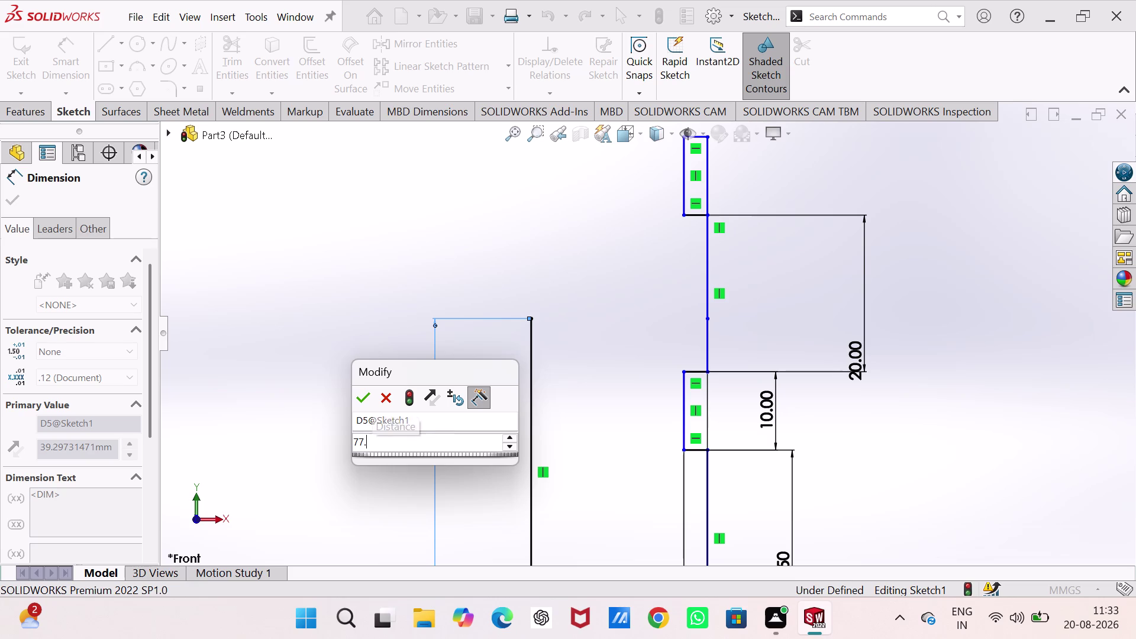
text(5)
key(Return)
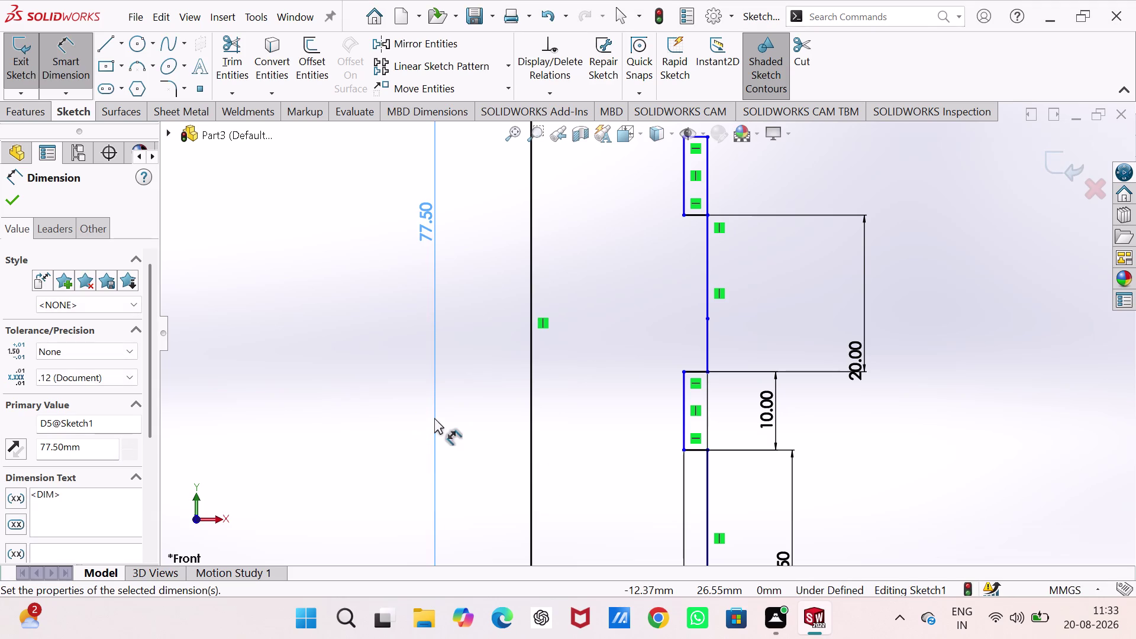
scroll(up, 3)
scroll(down, 3)
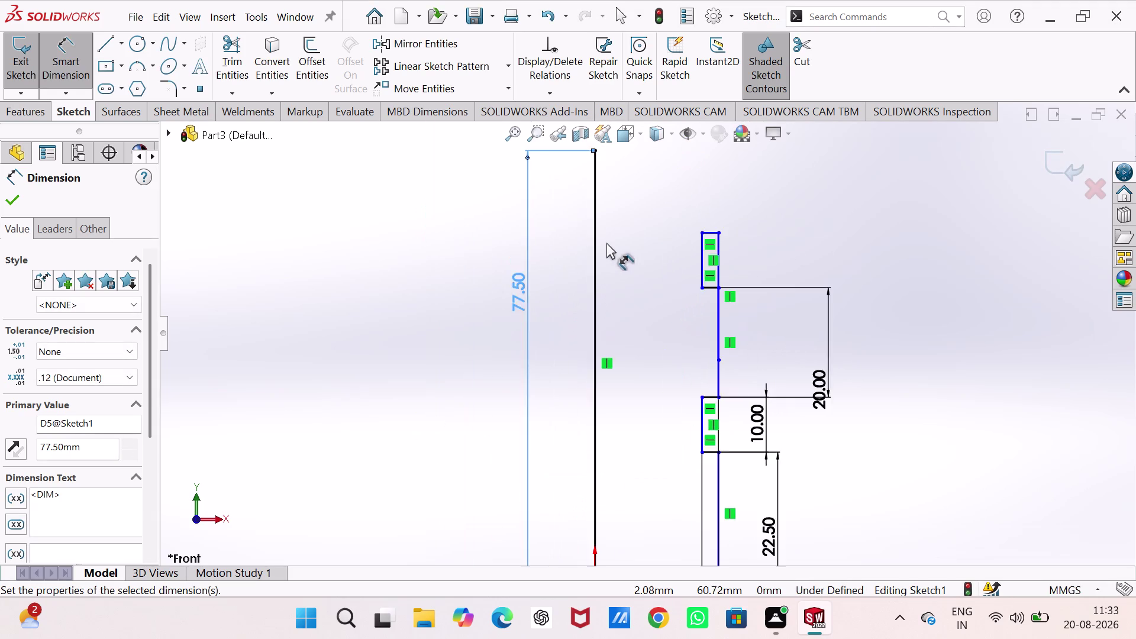
scroll(down, 3)
scroll(down, 3)
scroll(up, 3)
scroll(down, 3)
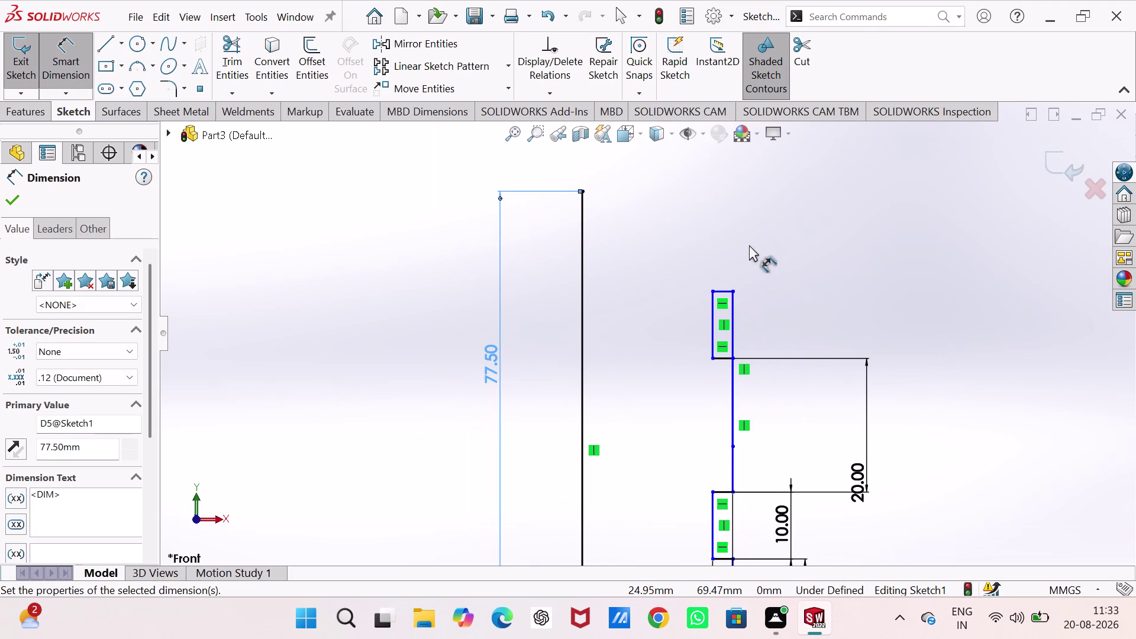
click(799, 280)
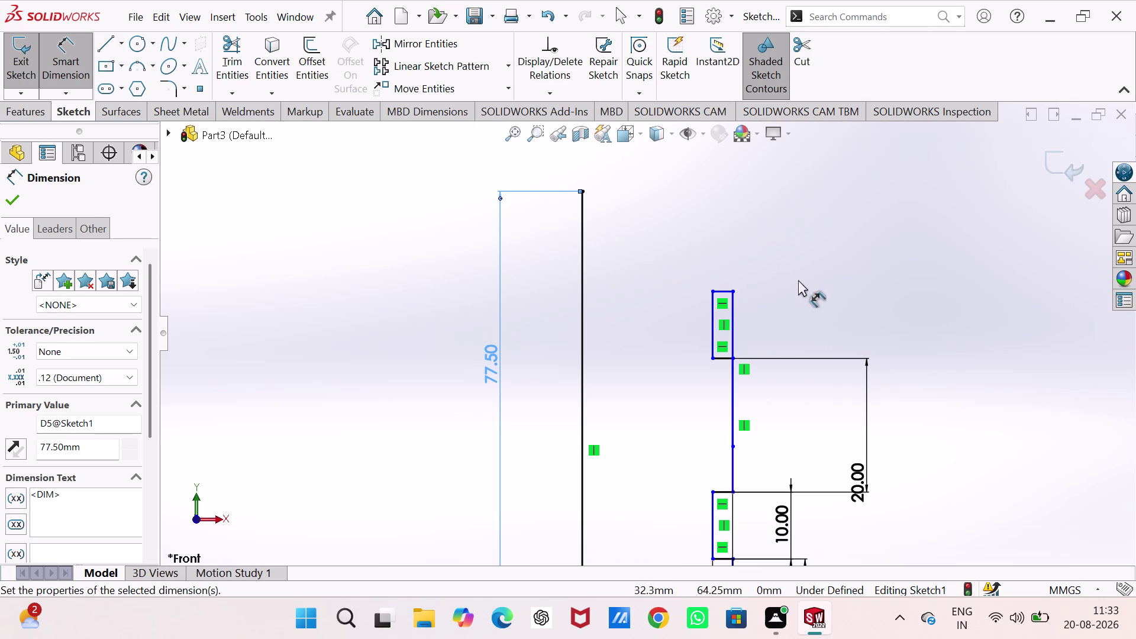
key(Escape)
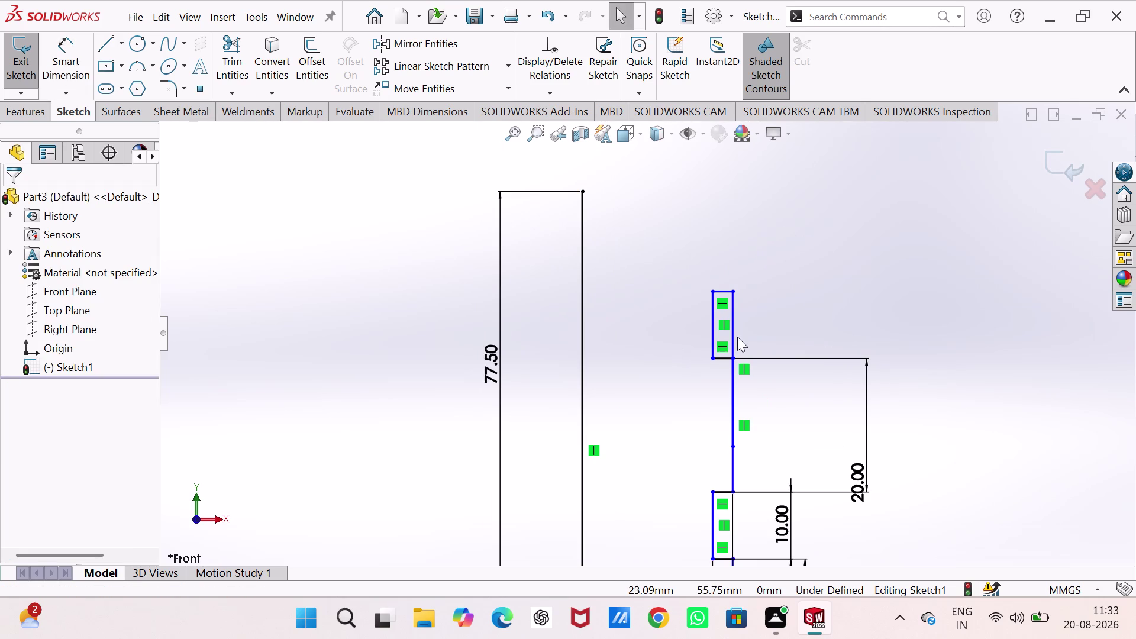
Delete the short upper groove line and its loose corner point, clearing the warnings.
click(724, 357)
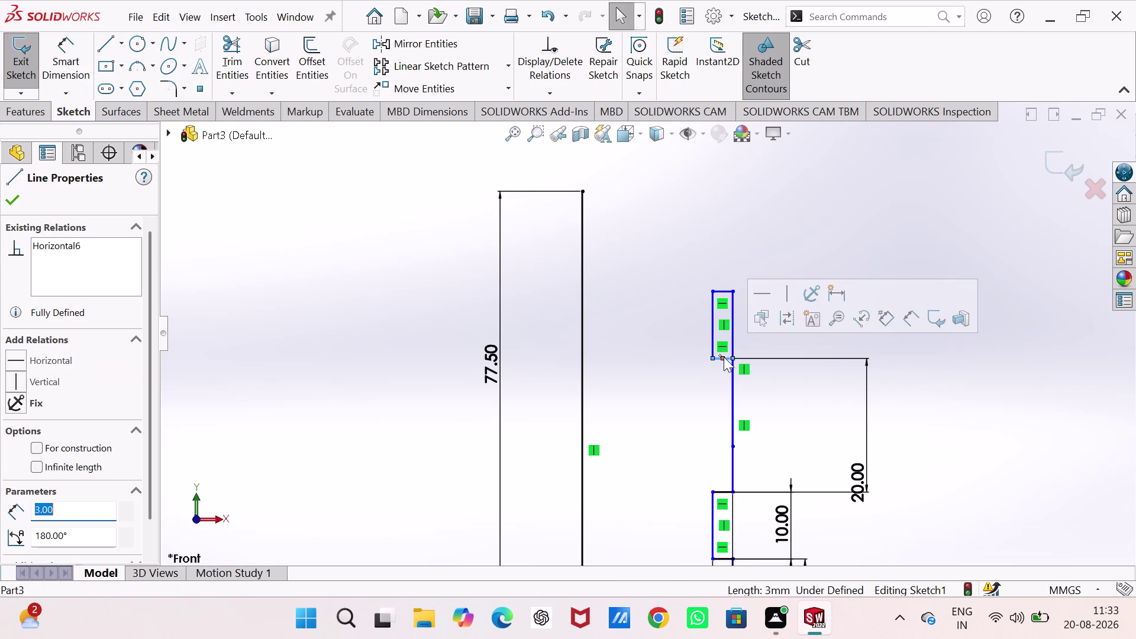
key(Delete)
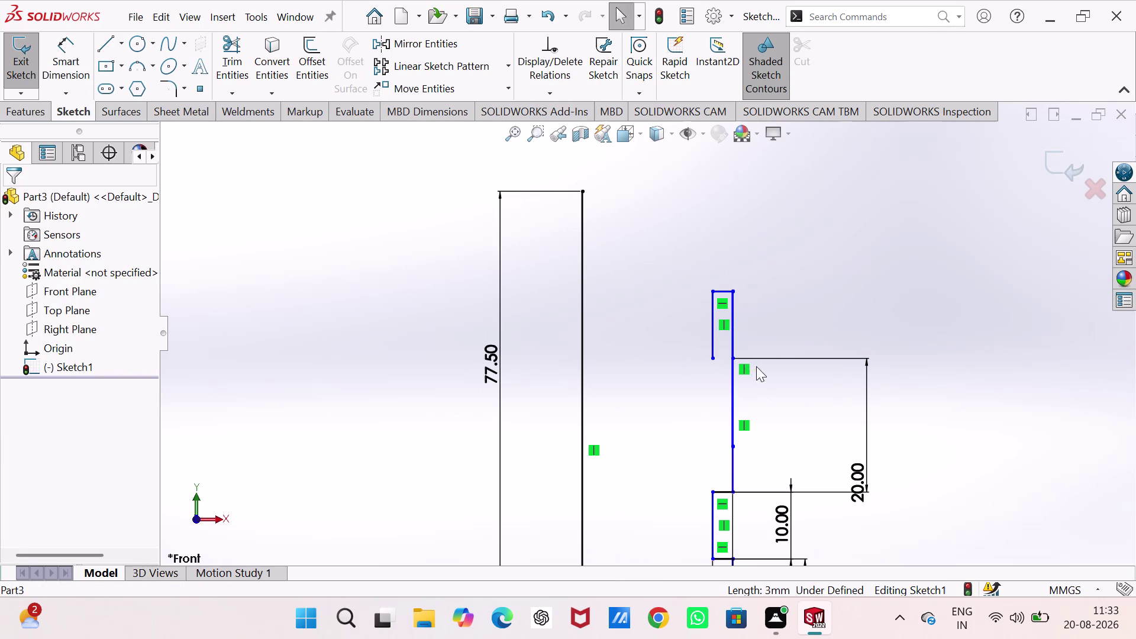
click(732, 356)
key(Delete)
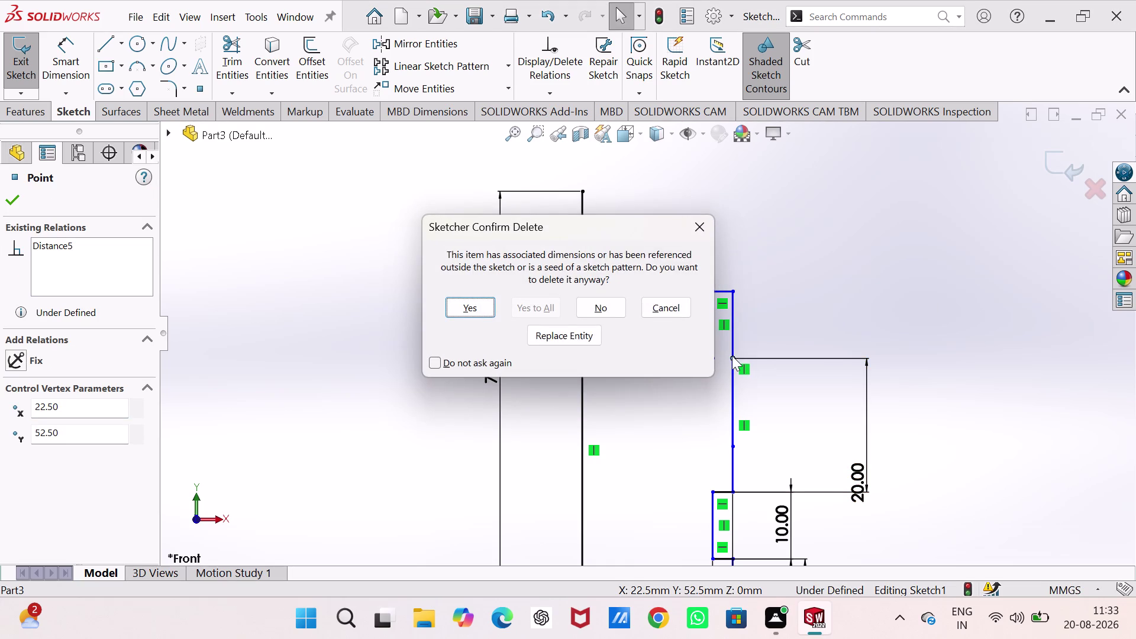
click(477, 312)
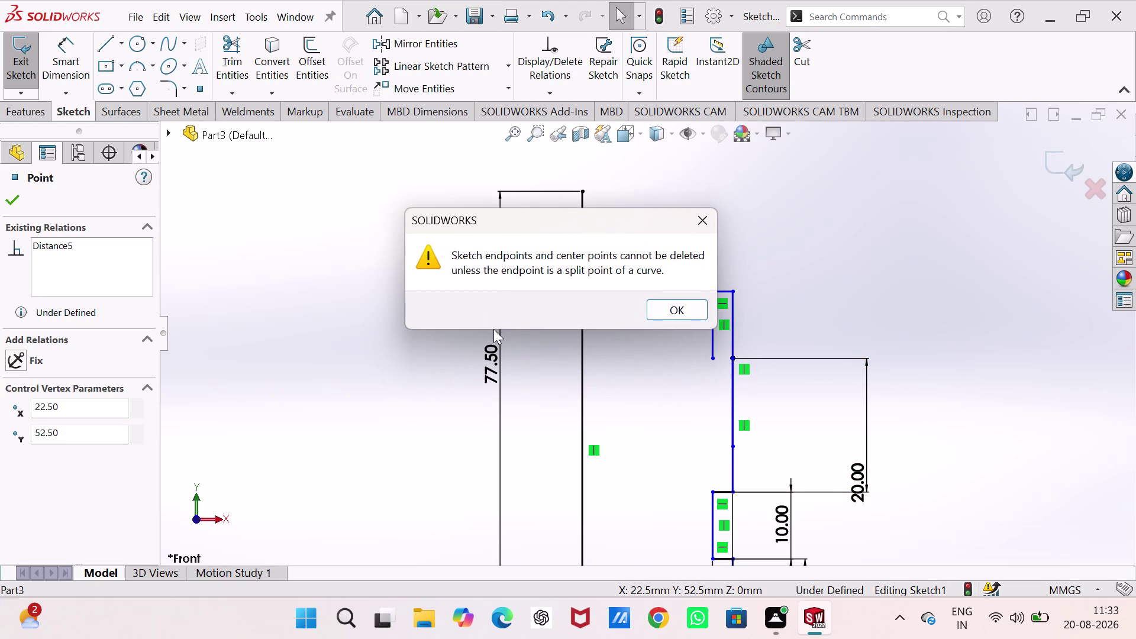
click(696, 305)
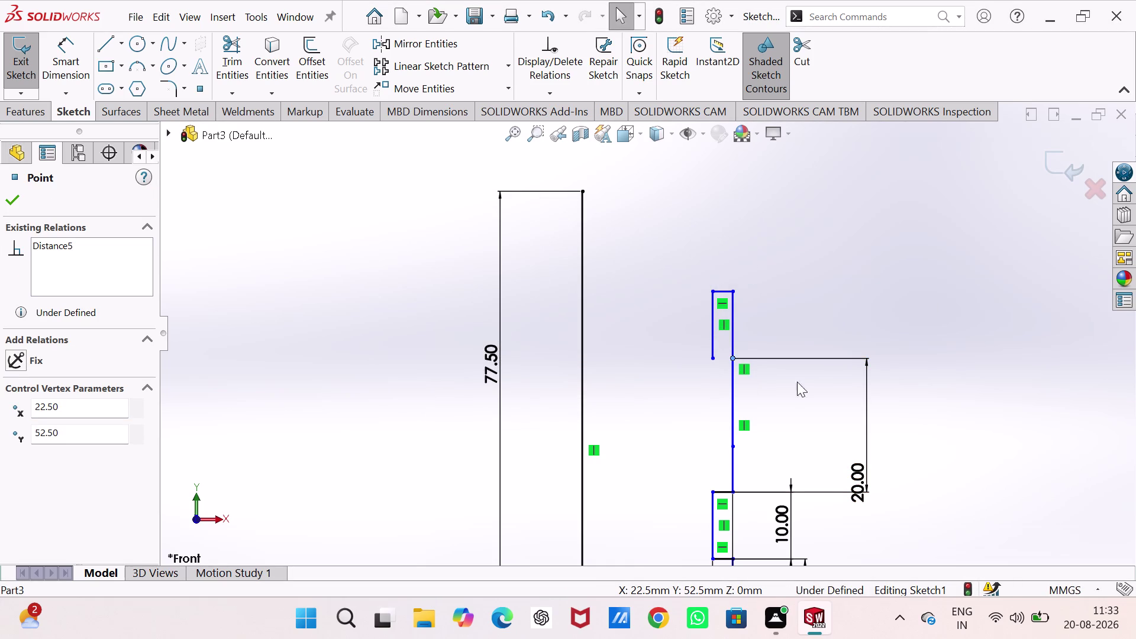
Delete the 20 mm step edge and the remaining old groove lines.
click(733, 434)
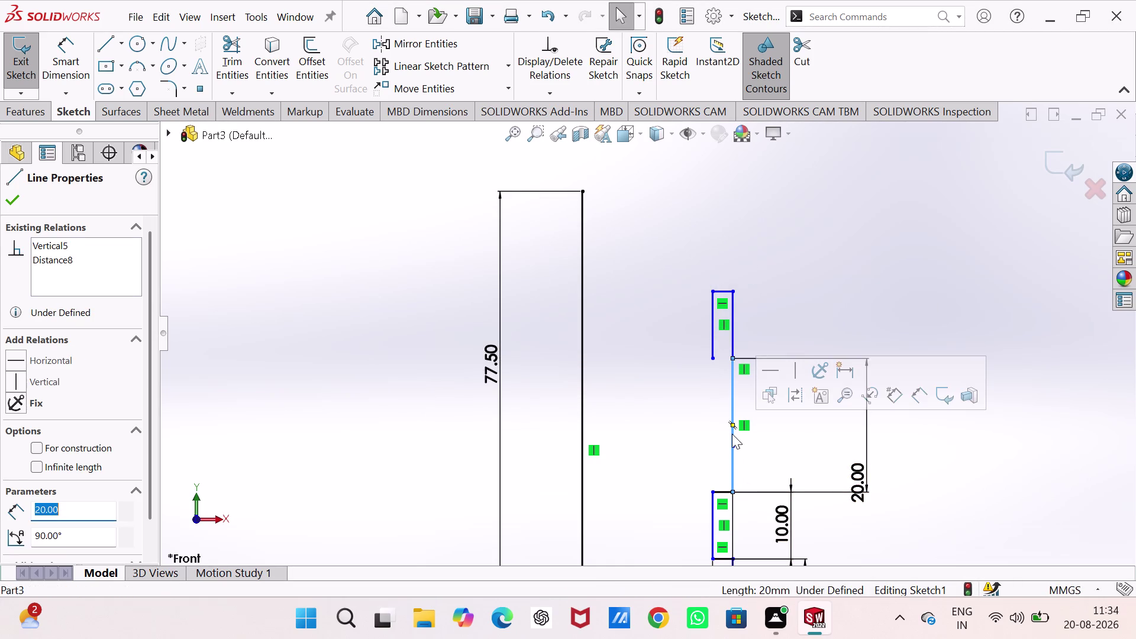
key(Delete)
click(481, 310)
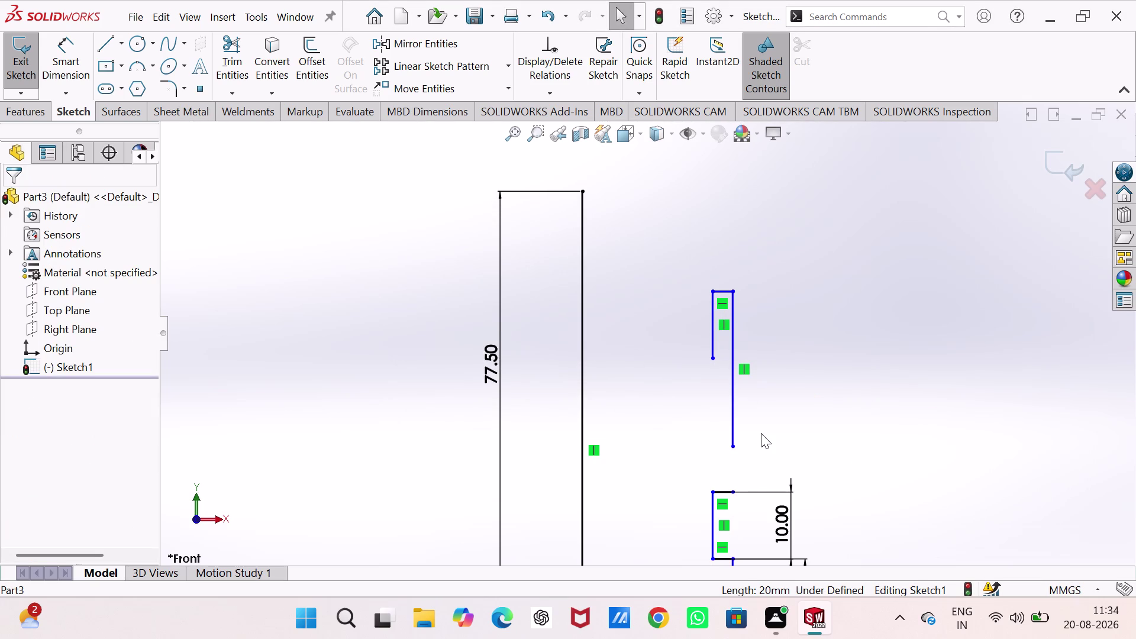
click(735, 354)
key(Delete)
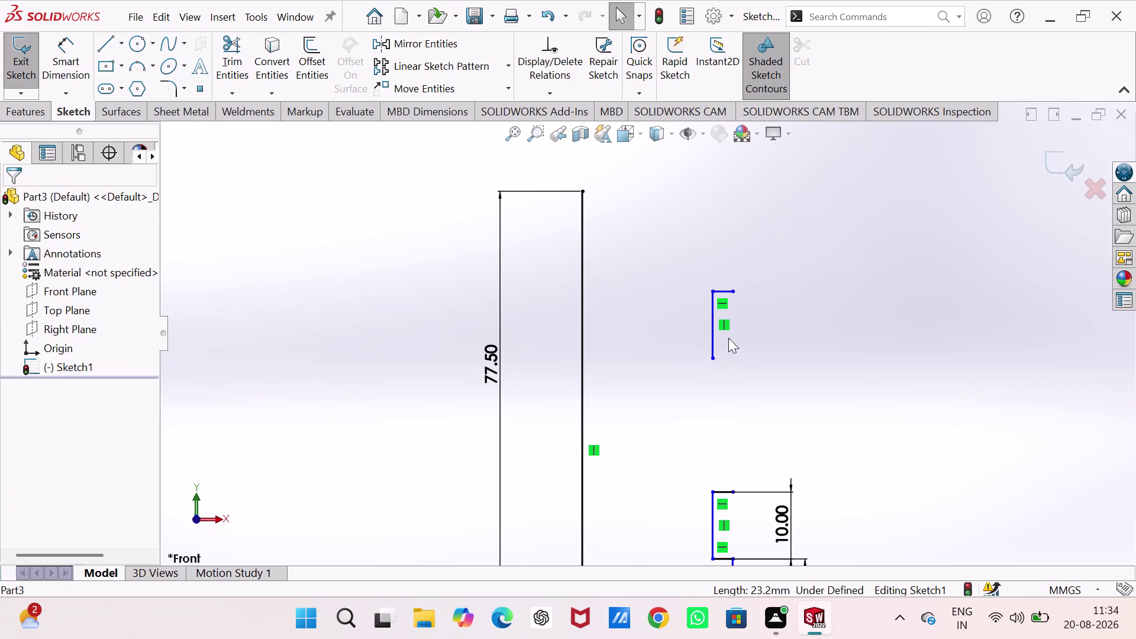
click(714, 339)
key(Delete)
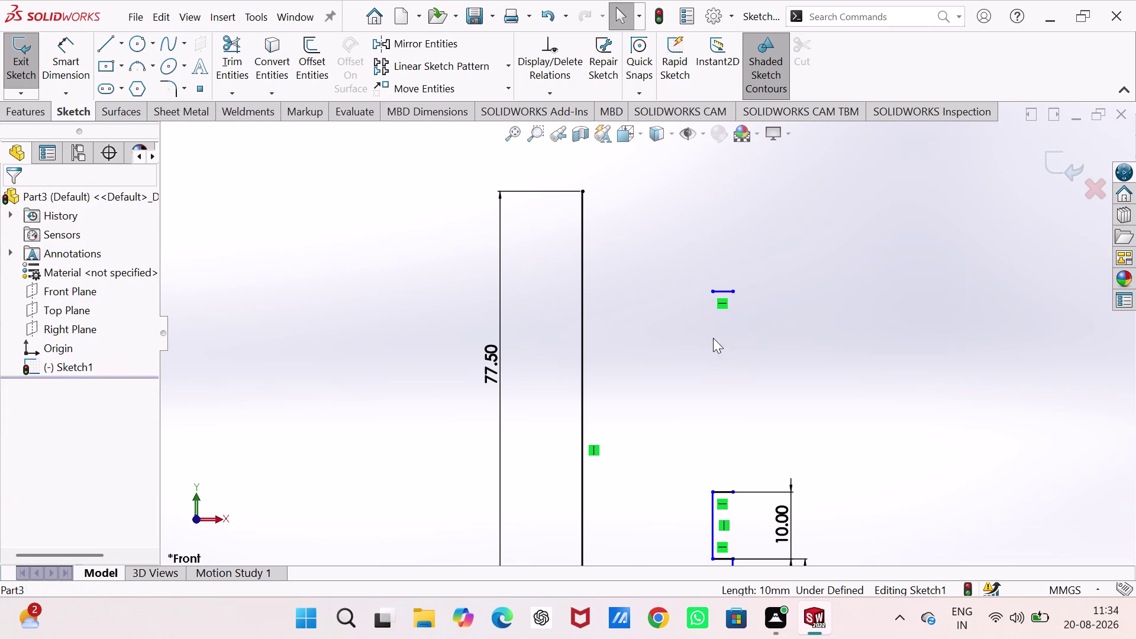
click(721, 289)
key(Delete)
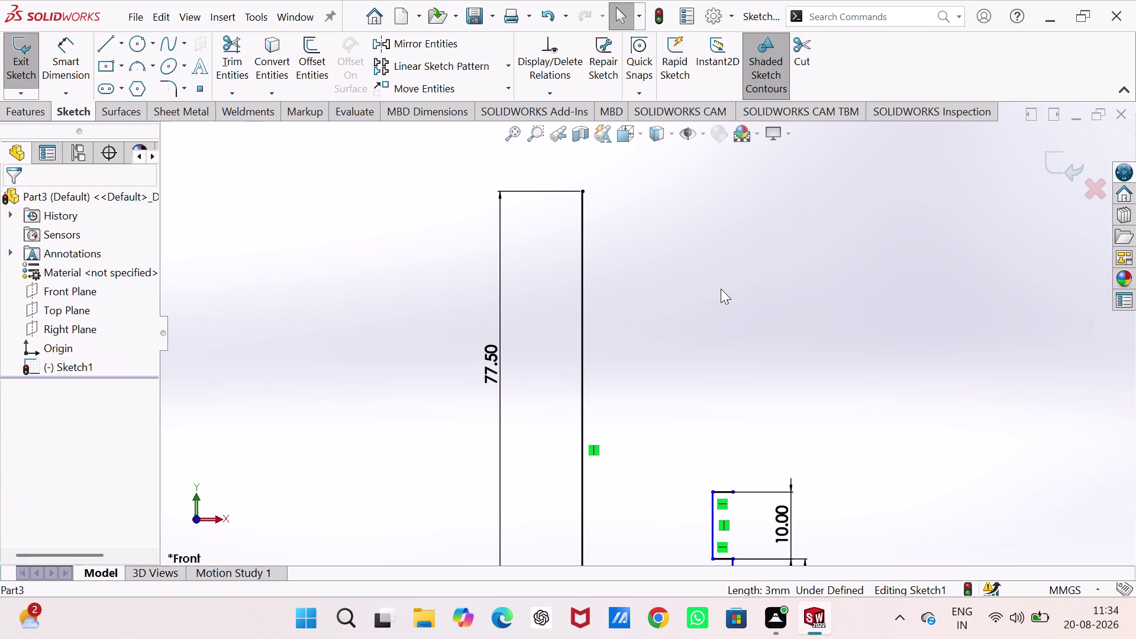
right_drag(885, 325, 568, 355)
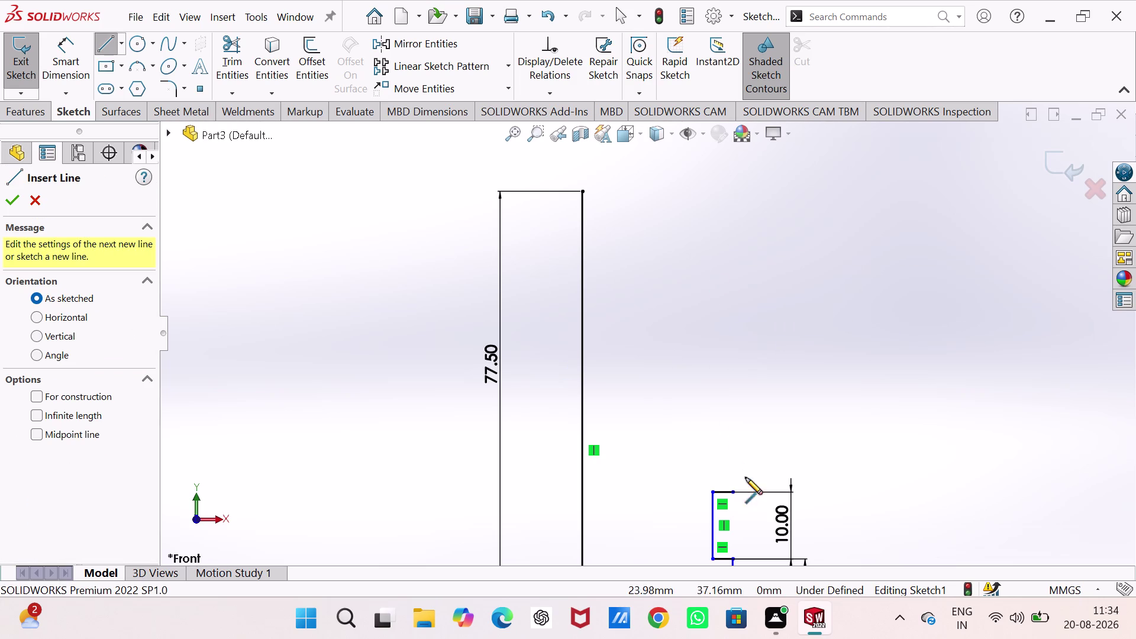
Draw the new right edge upward from the lower groove's corner.
click(733, 490)
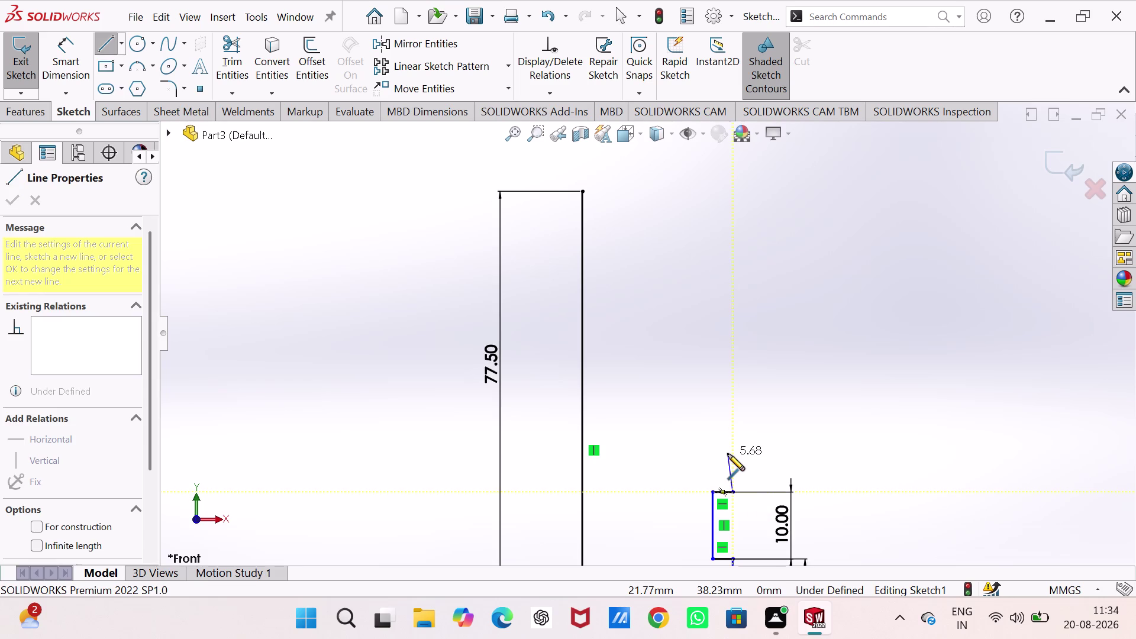
click(735, 405)
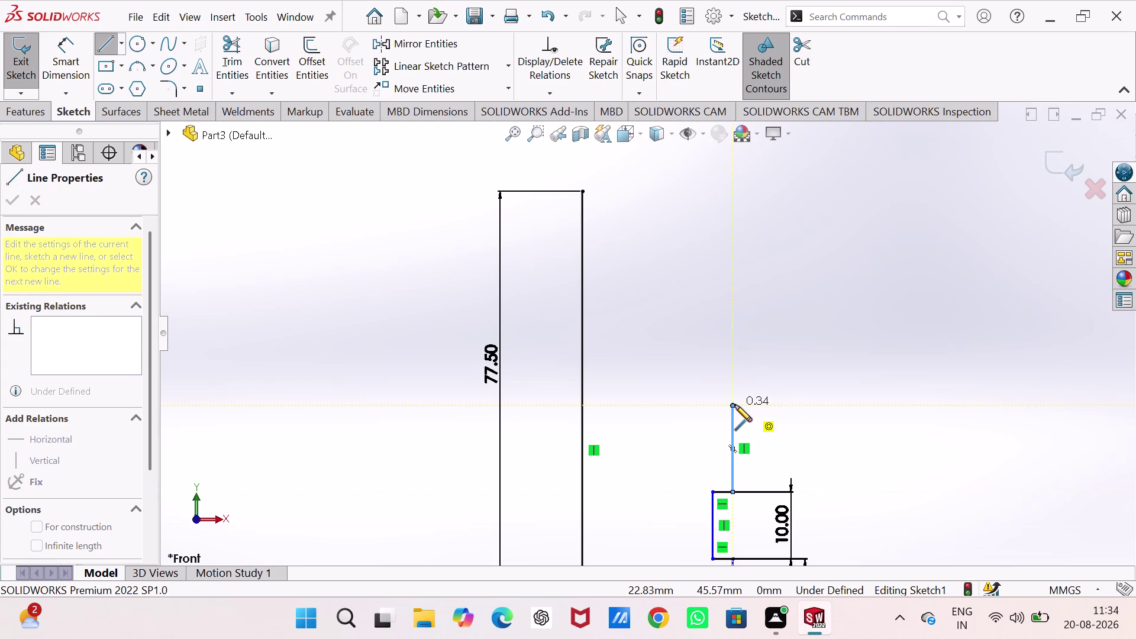
middle_click(736, 405)
scroll(up, 3)
scroll(down, 3)
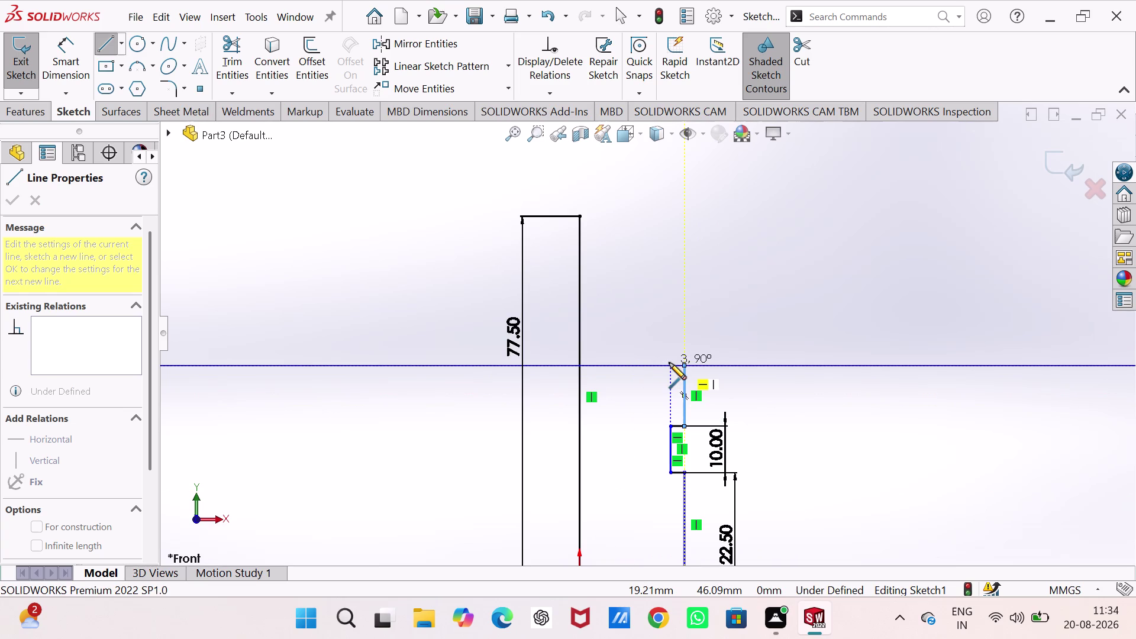
click(670, 362)
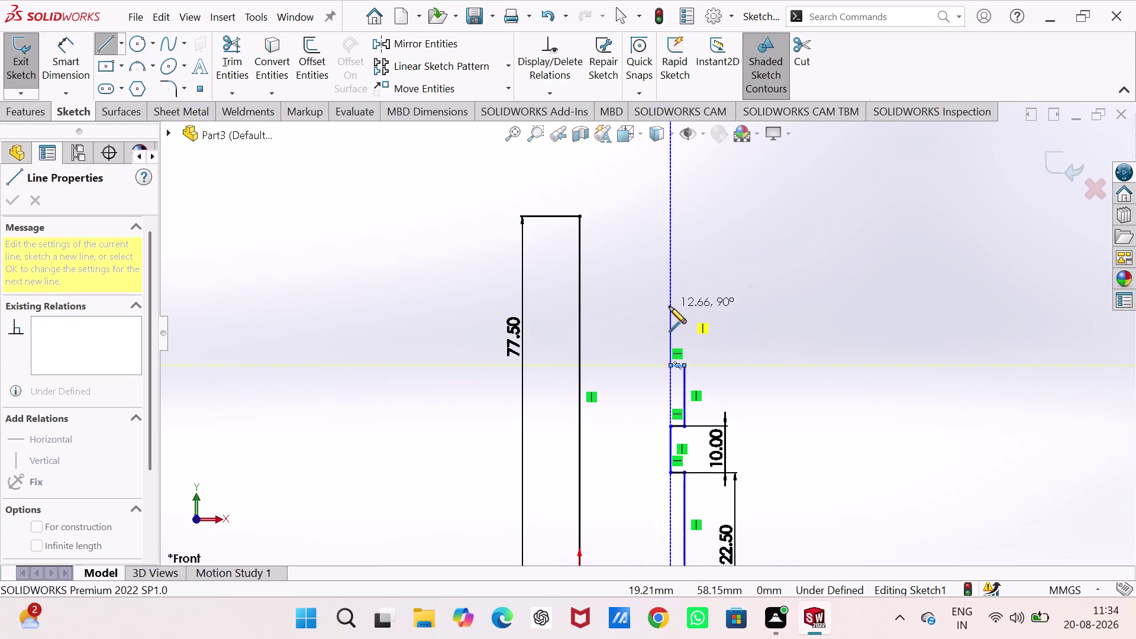
Sketch the second groove, extend the right edge to the top, and close with a top line.
click(670, 306)
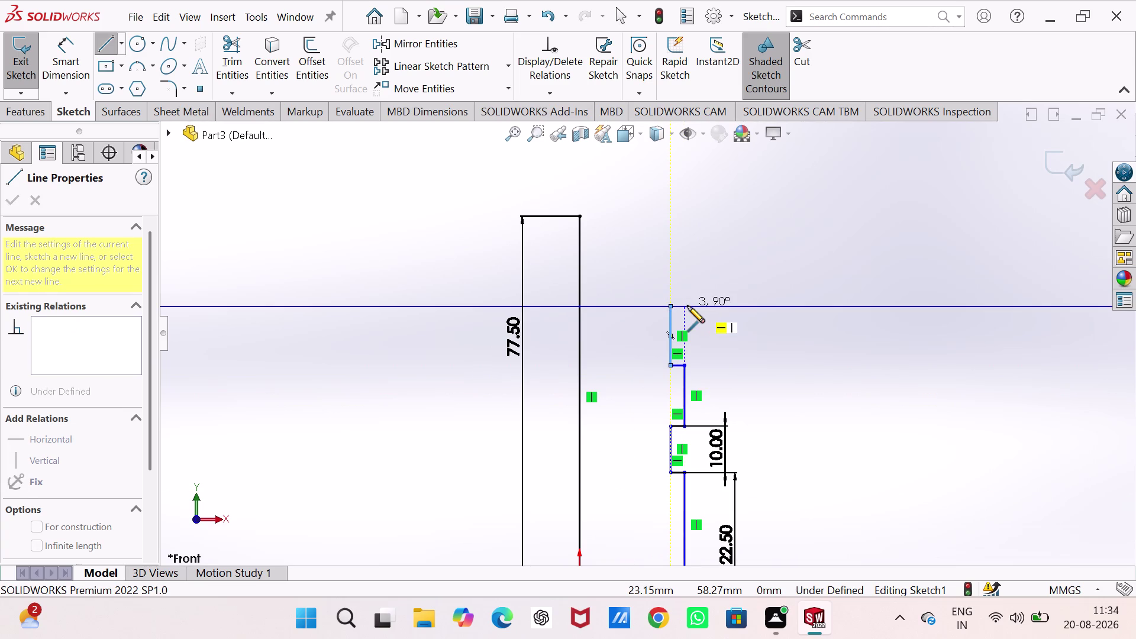
click(683, 306)
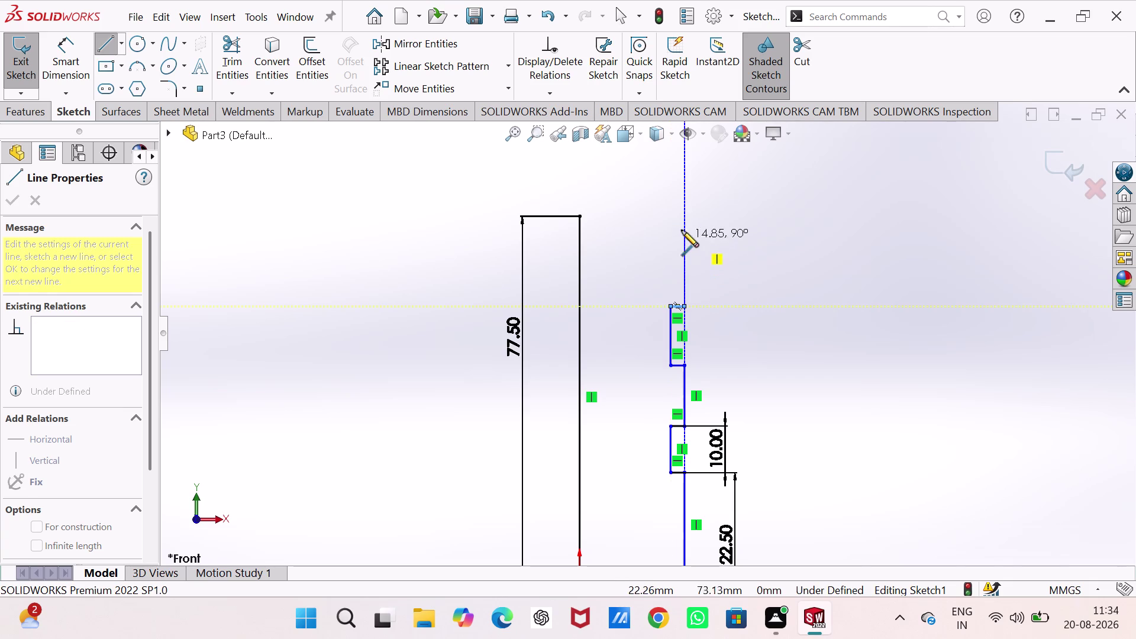
click(683, 215)
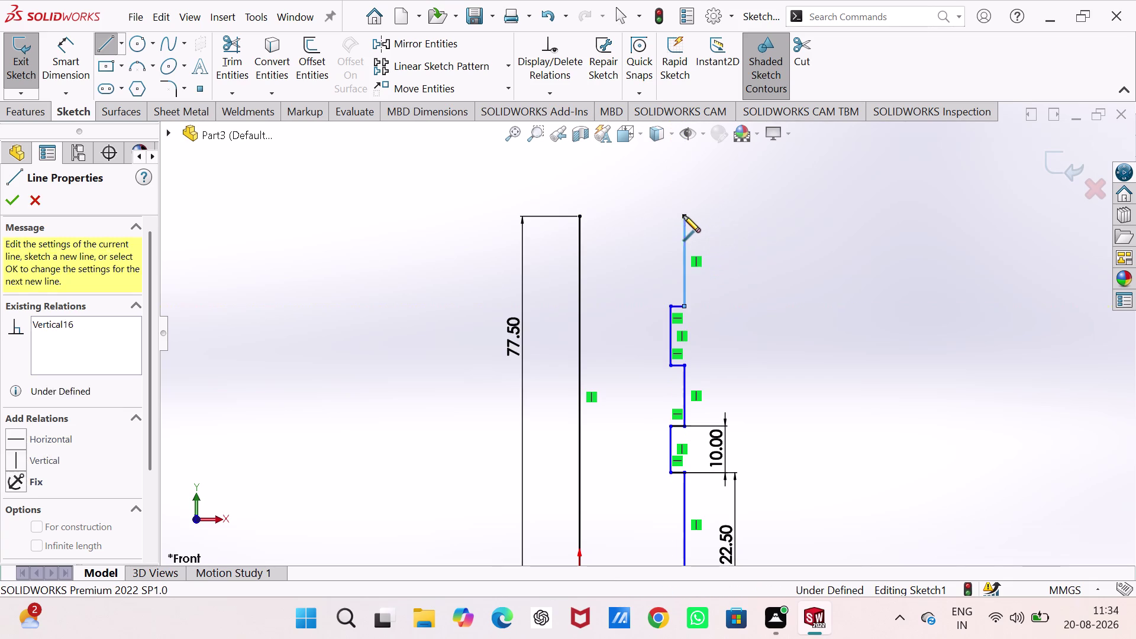
click(580, 217)
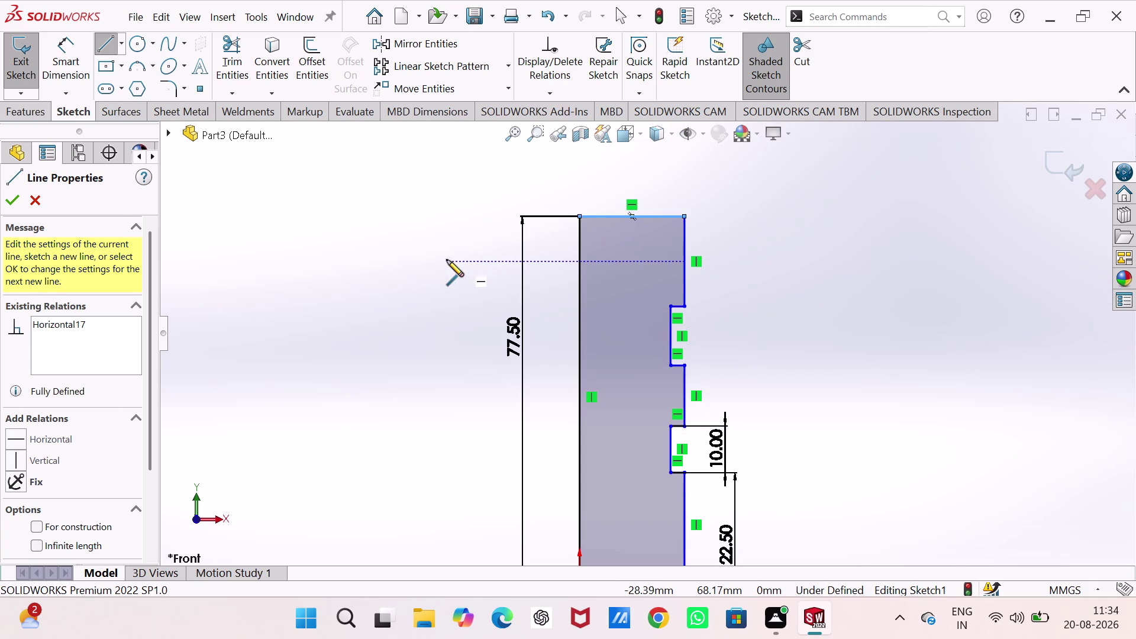
right_click(395, 260)
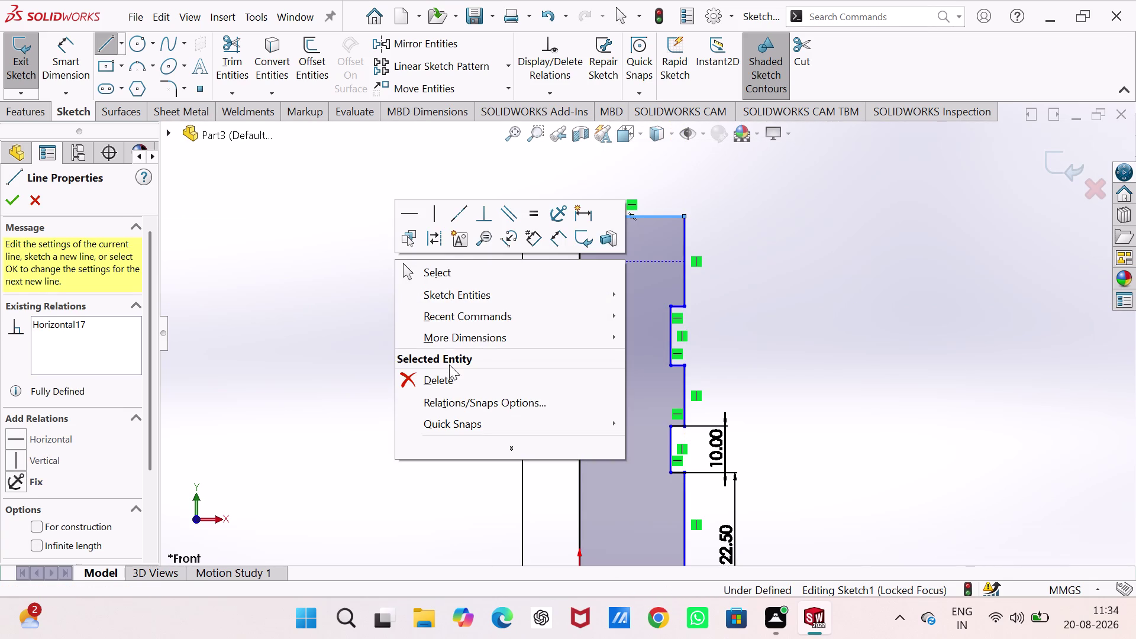
click(445, 277)
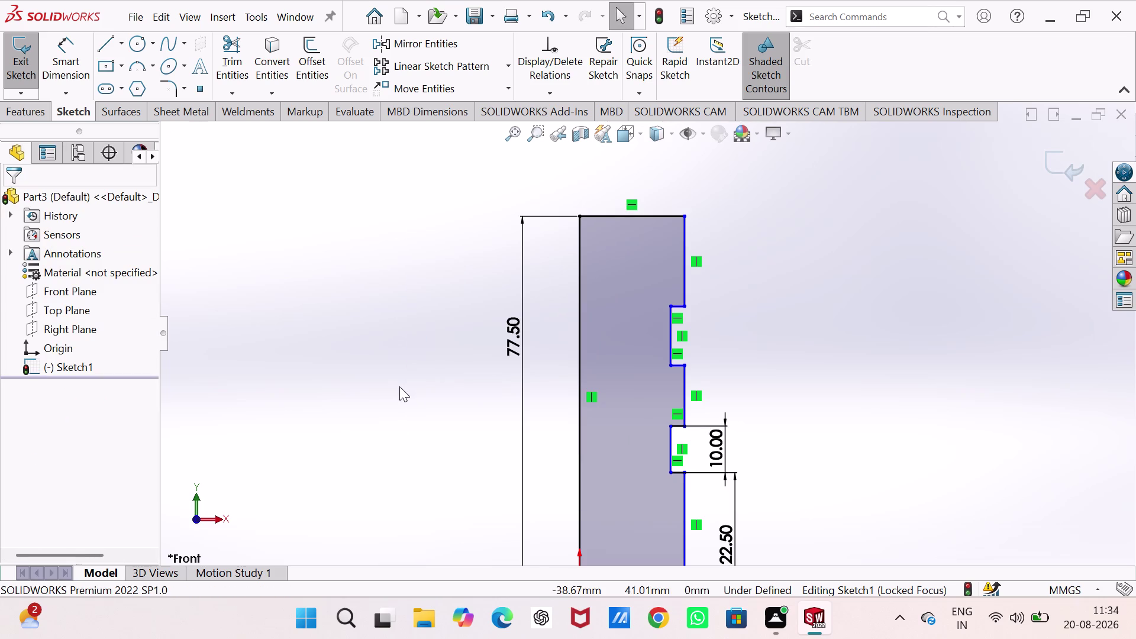
right_drag(391, 398, 413, 216)
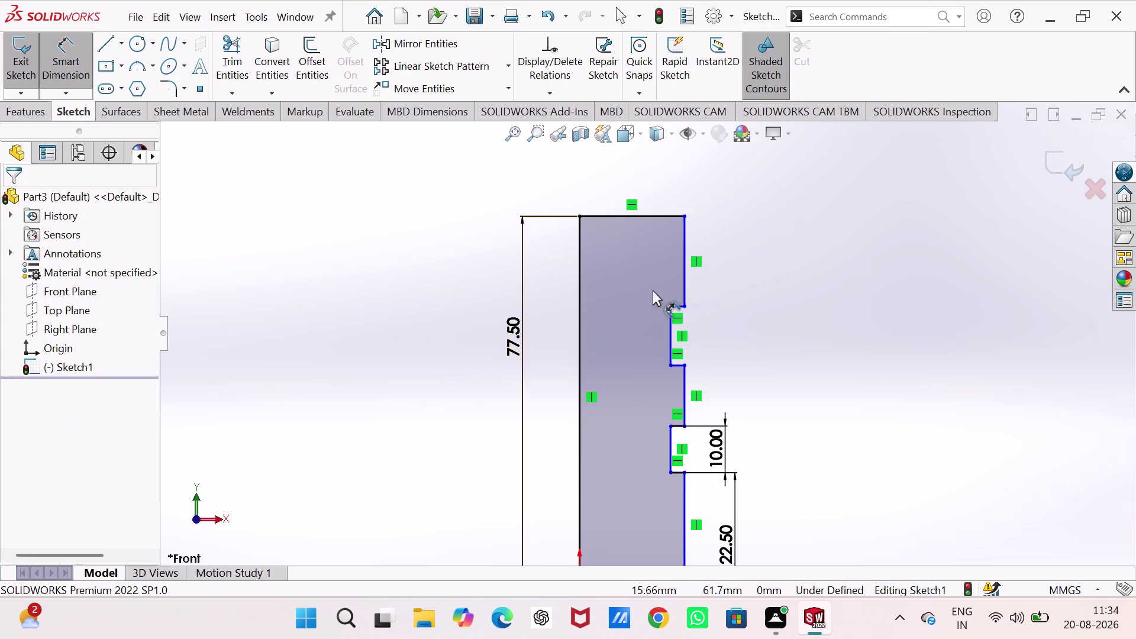
Dimension the new groove width to 10 mm and the spacing between grooves to 20 mm.
click(670, 323)
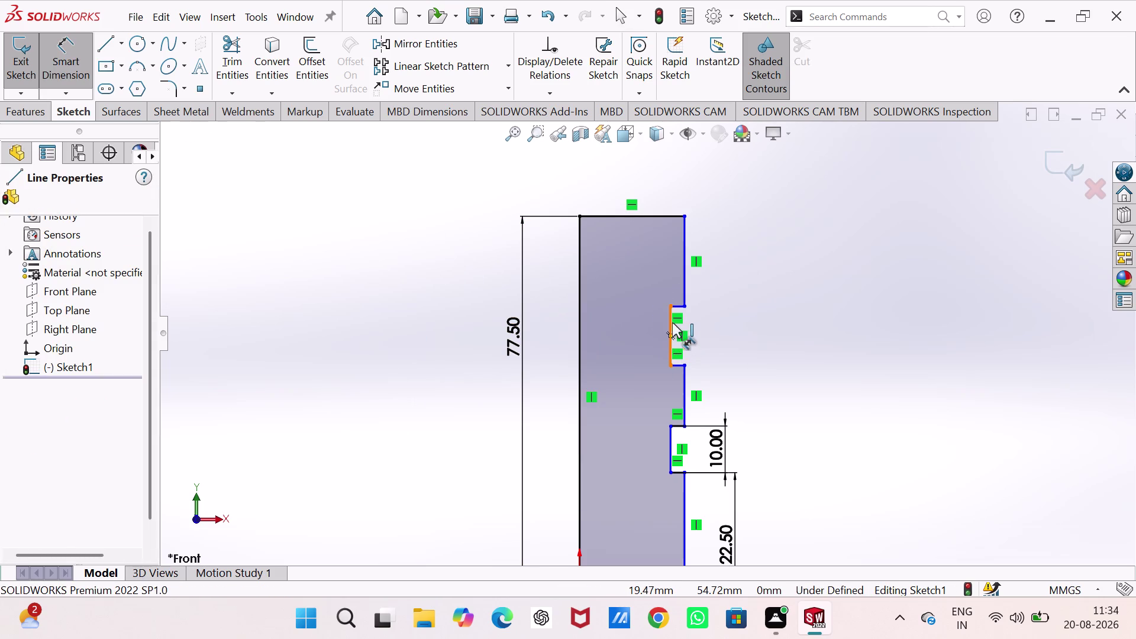
click(731, 324)
text(1)
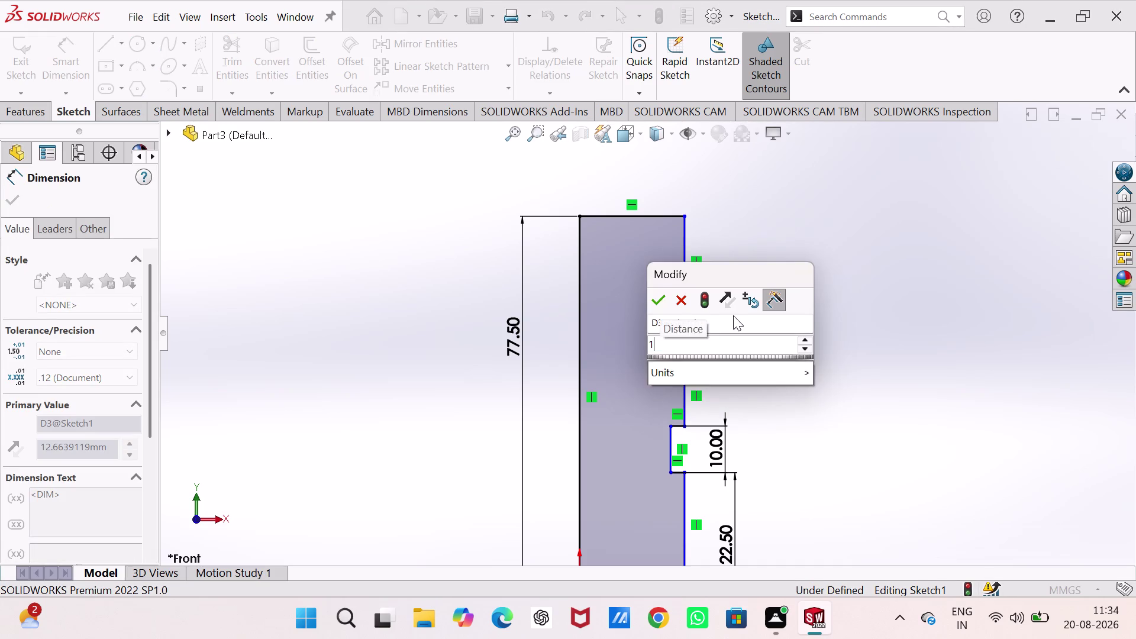
text(0)
key(Return)
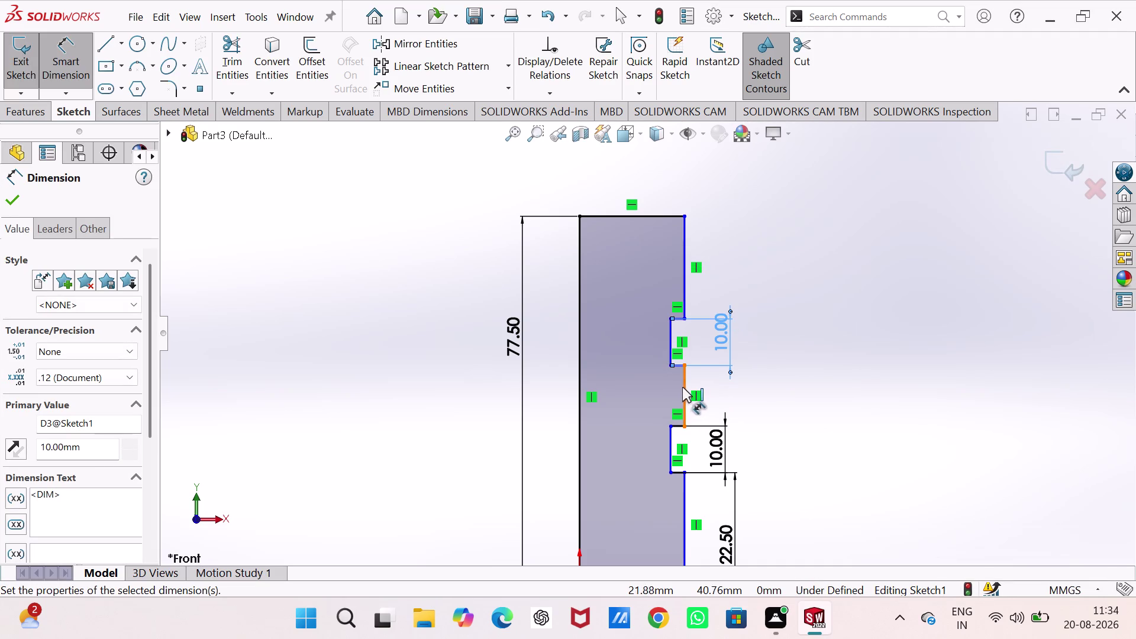
click(684, 387)
click(754, 395)
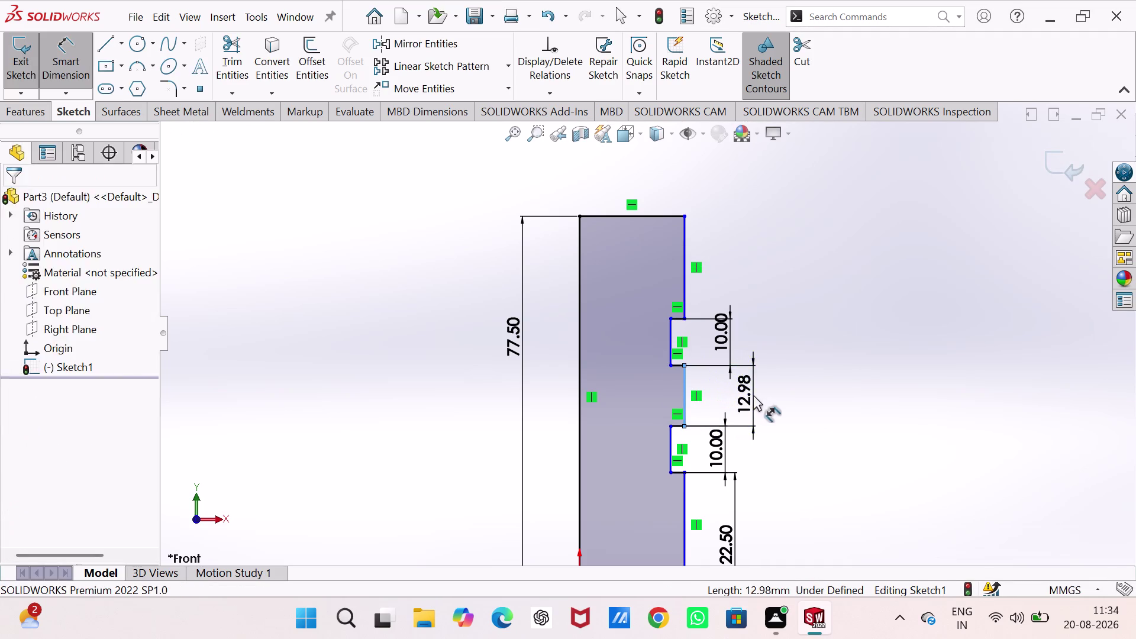
text(20)
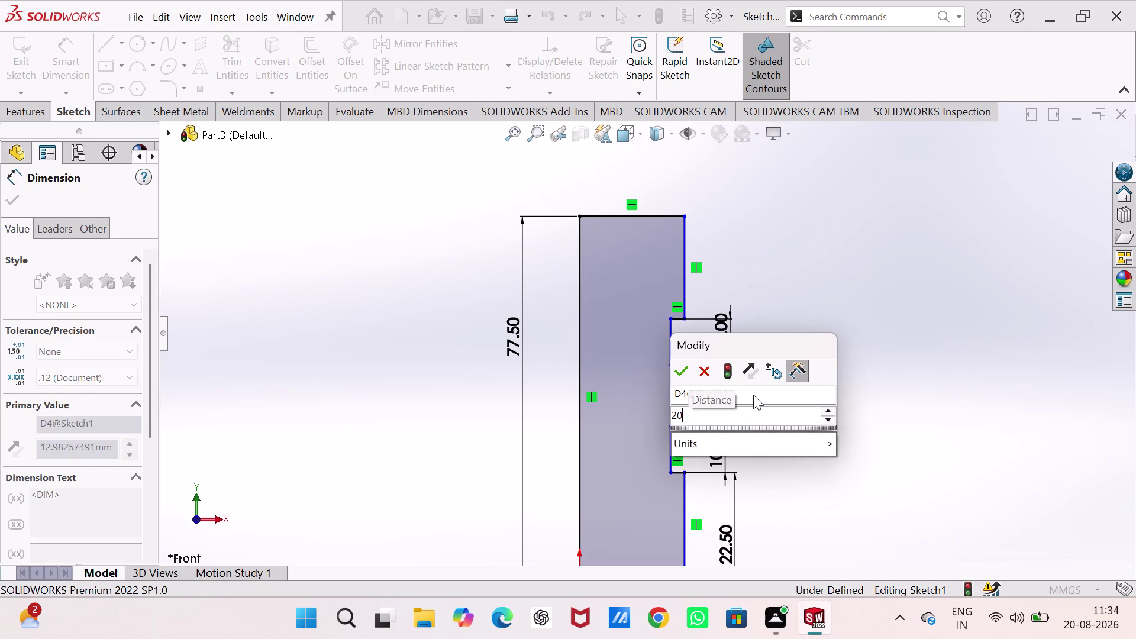
key(Return)
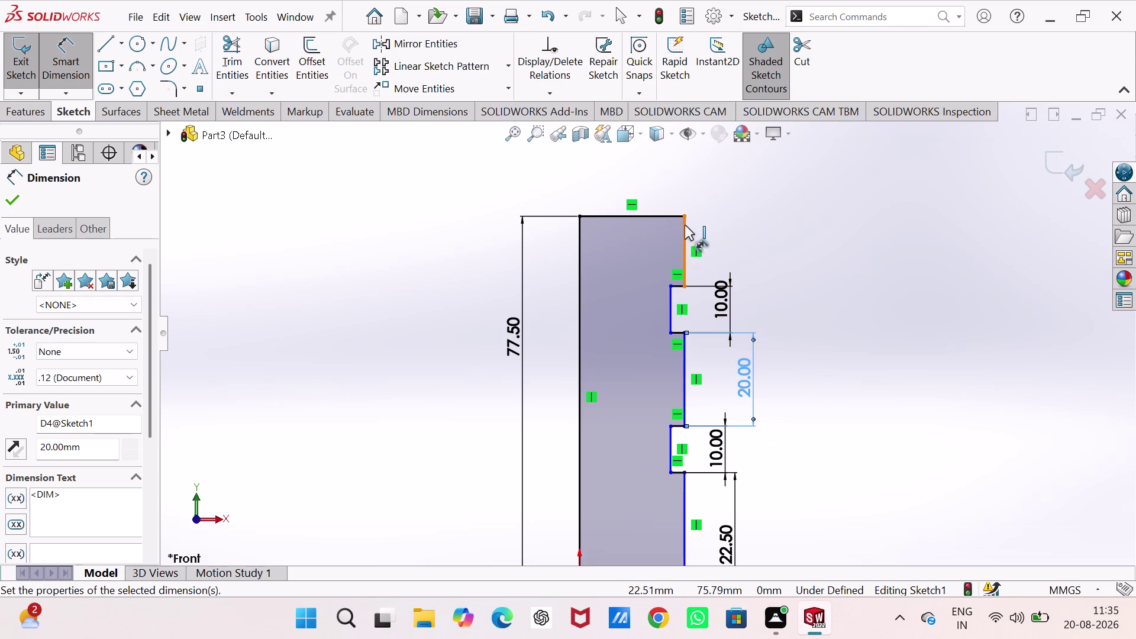
Try dimensioning the upper groove edge, then discard the over-defining dimension.
click(686, 237)
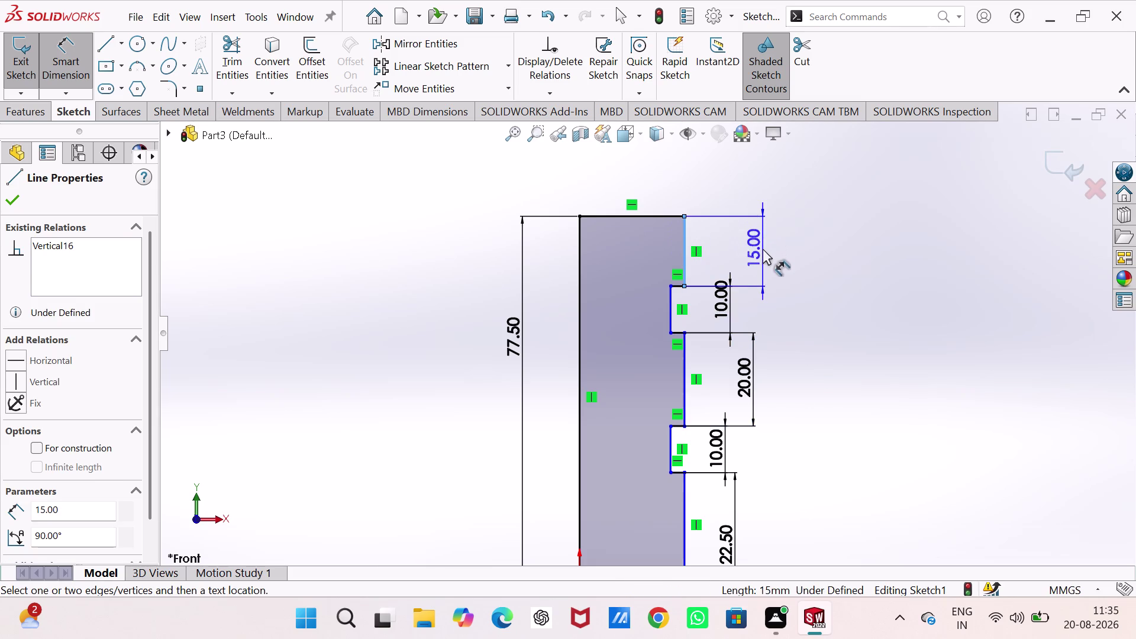
click(763, 249)
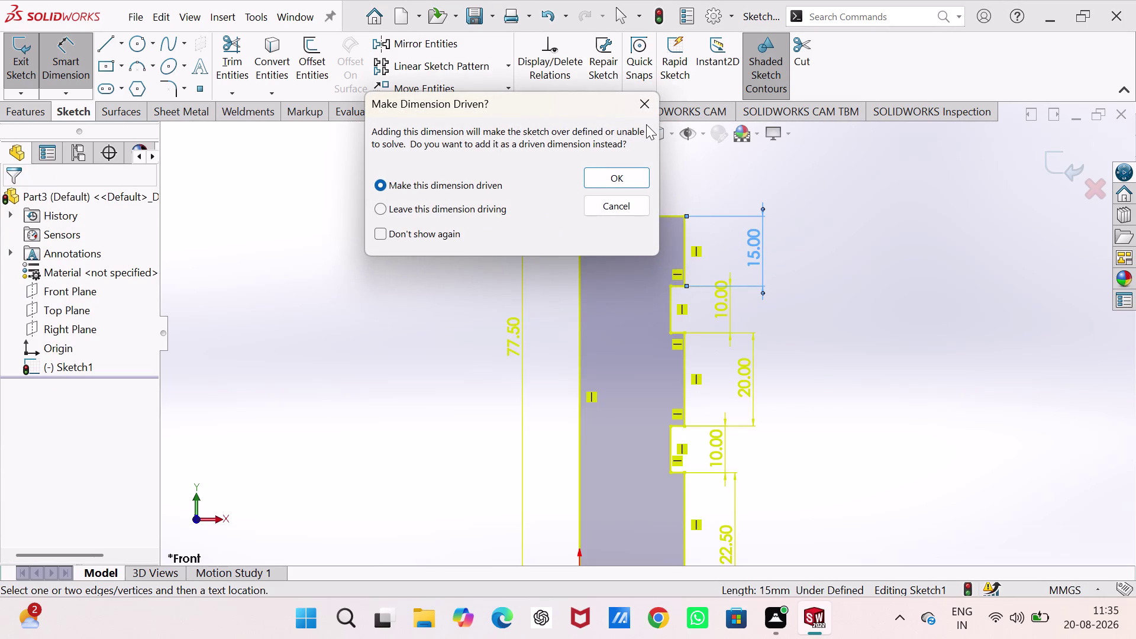
click(647, 106)
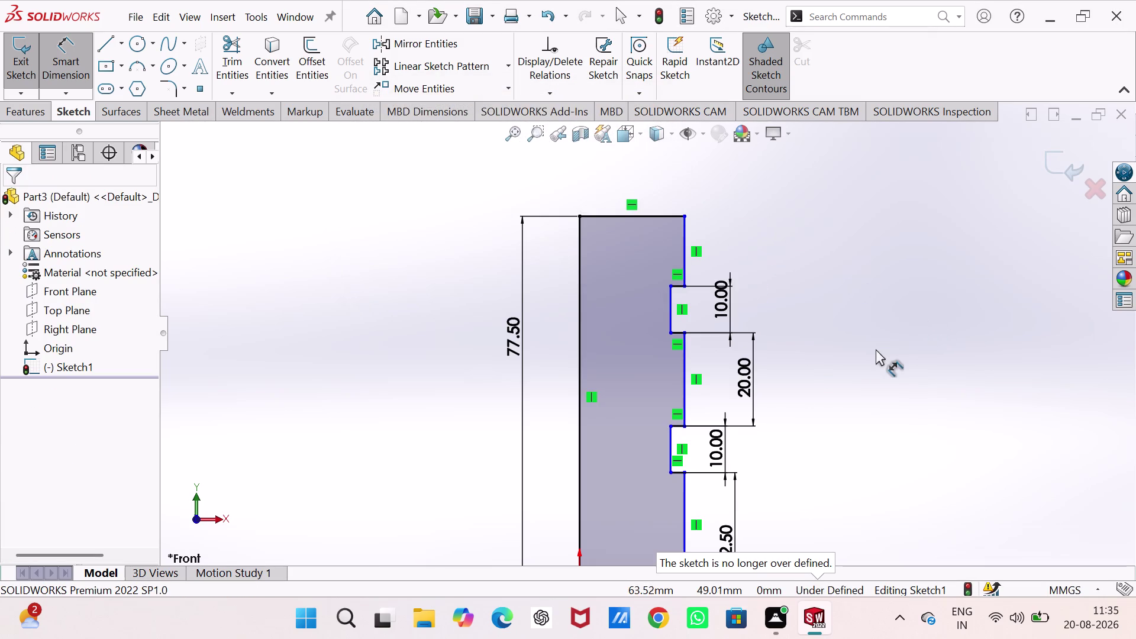
Dimension the upper and middle widths from the left edge, each 45 mm.
click(583, 251)
click(685, 249)
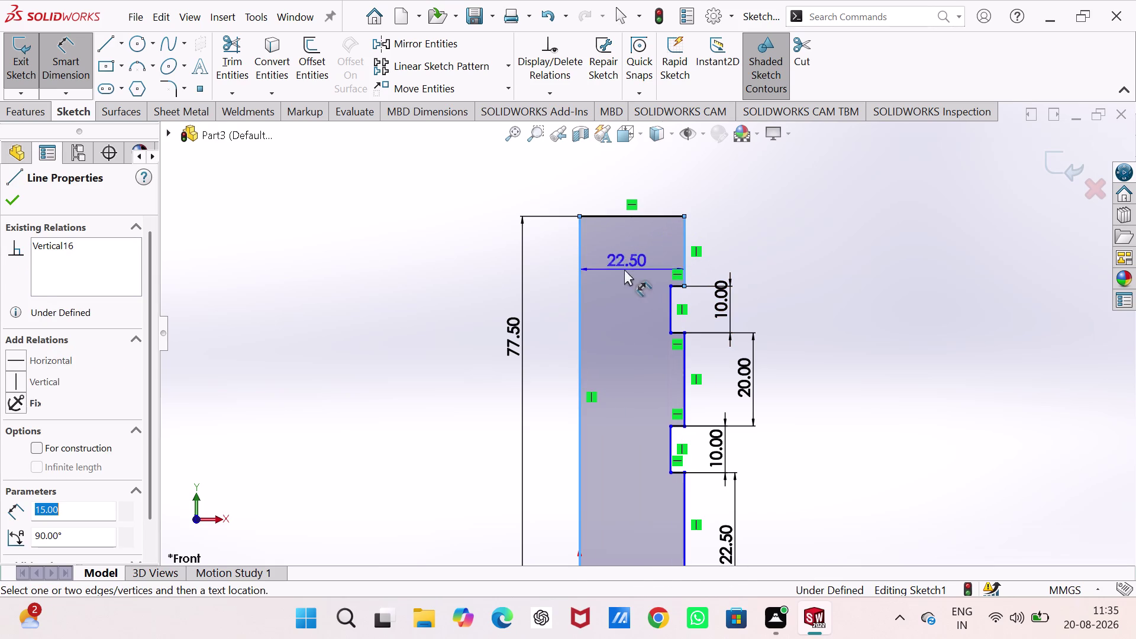
click(469, 274)
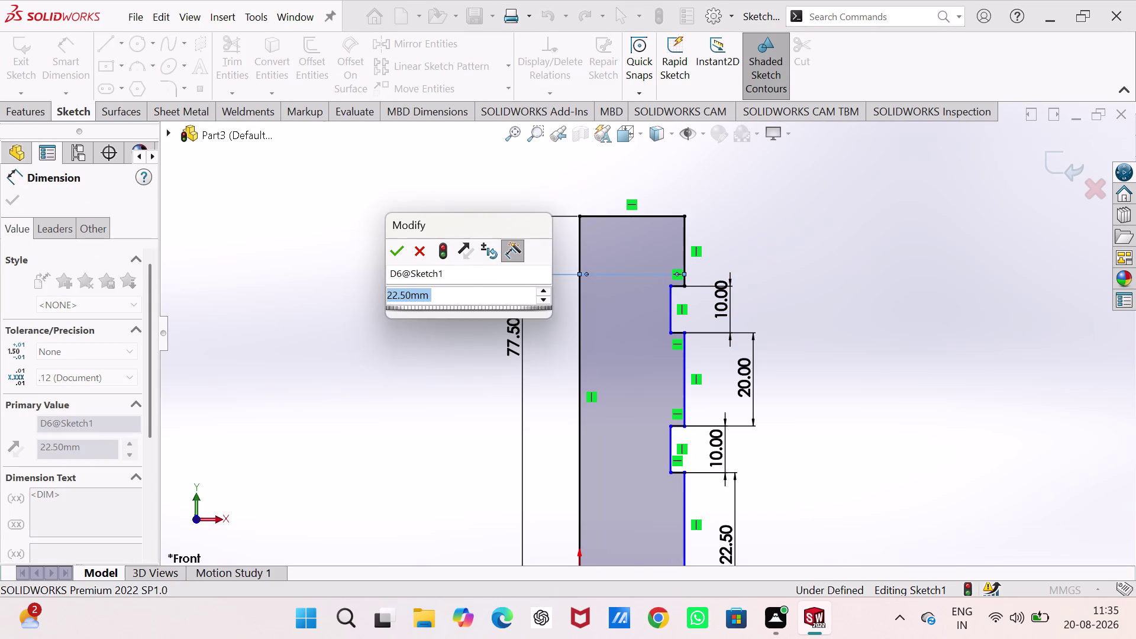
text(45)
key(Return)
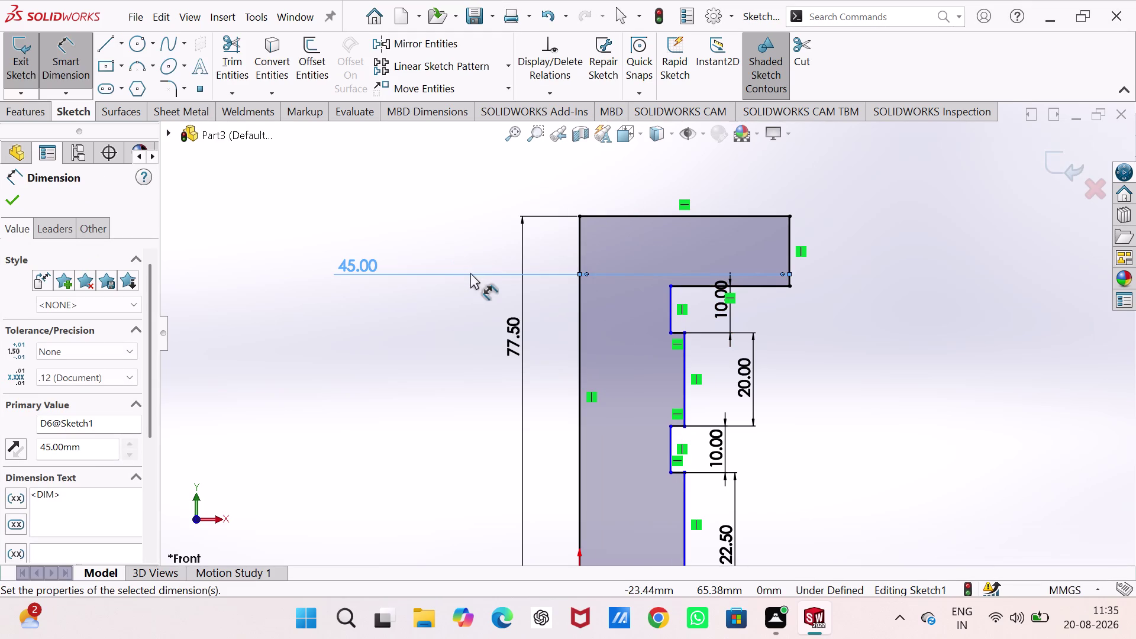
click(579, 363)
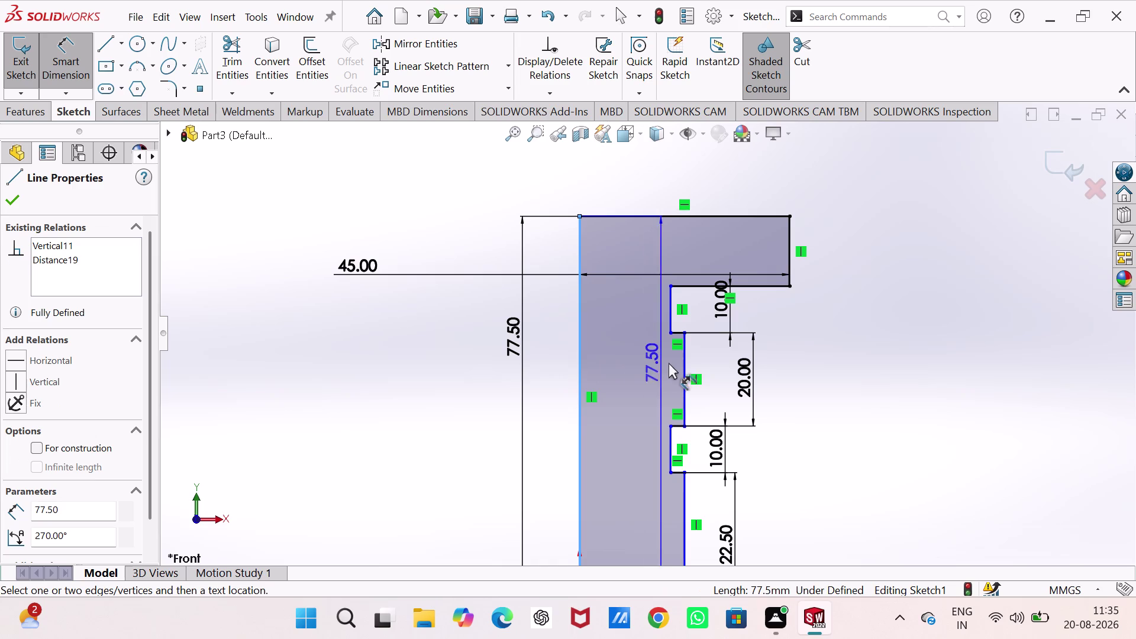
click(683, 364)
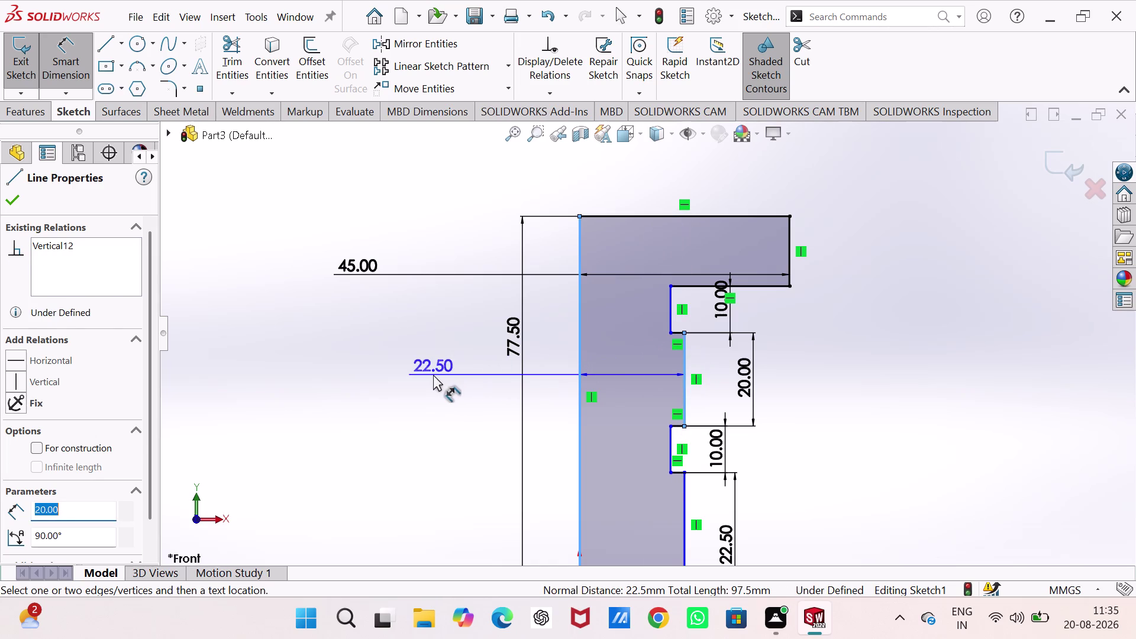
click(433, 375)
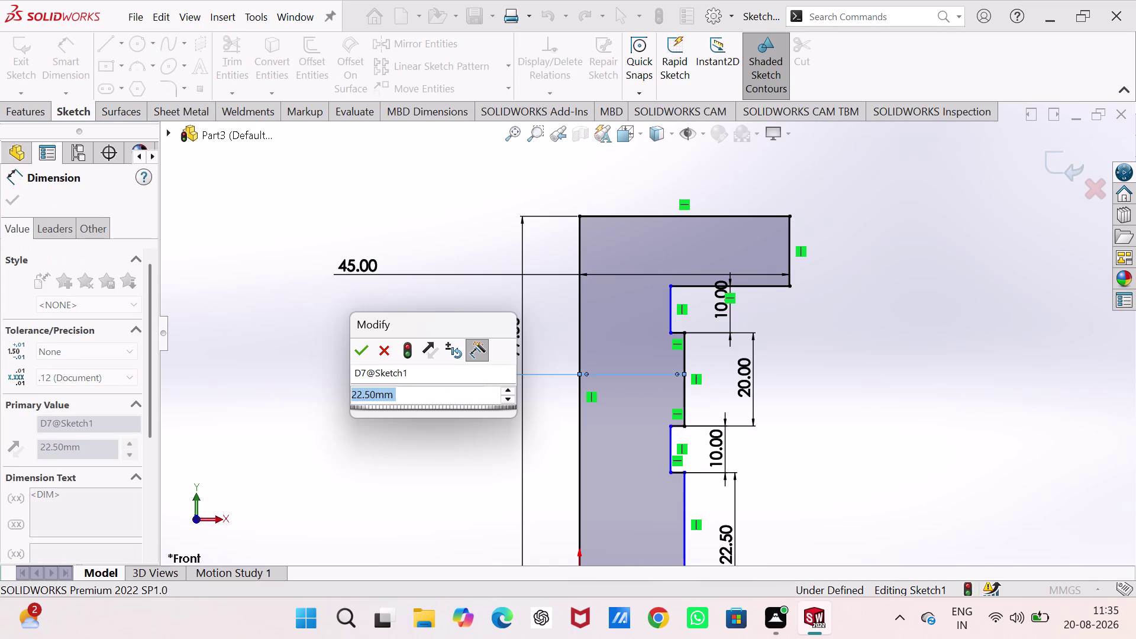
text(4)
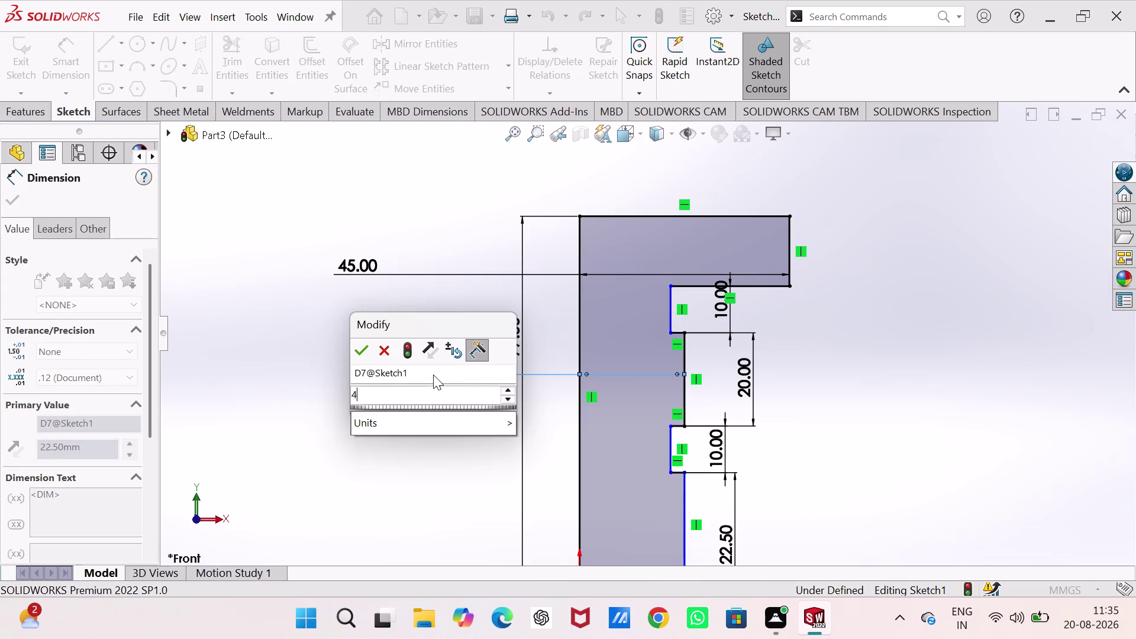
text(5)
key(Return)
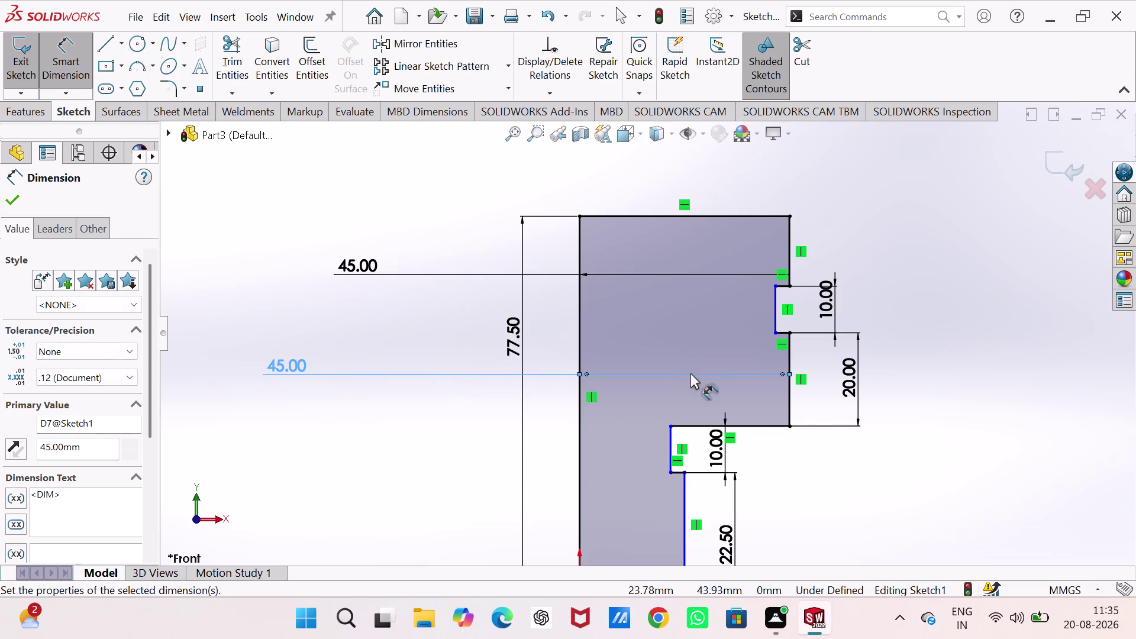
Attempt a lower outer edge dimension and discard it as over-defining.
click(685, 502)
click(438, 492)
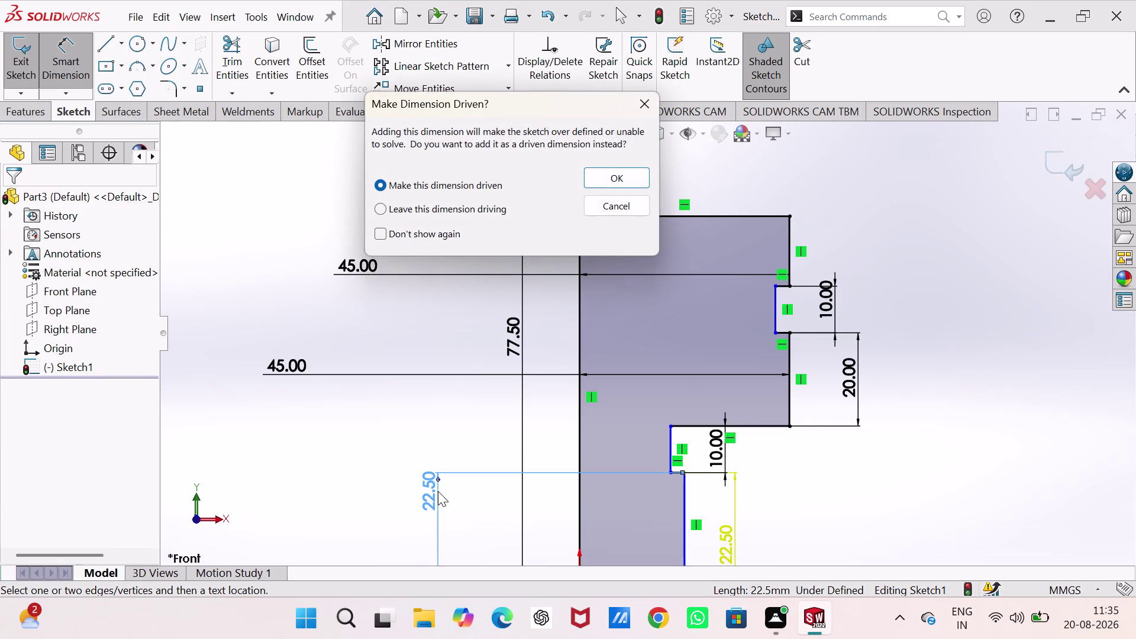
click(640, 102)
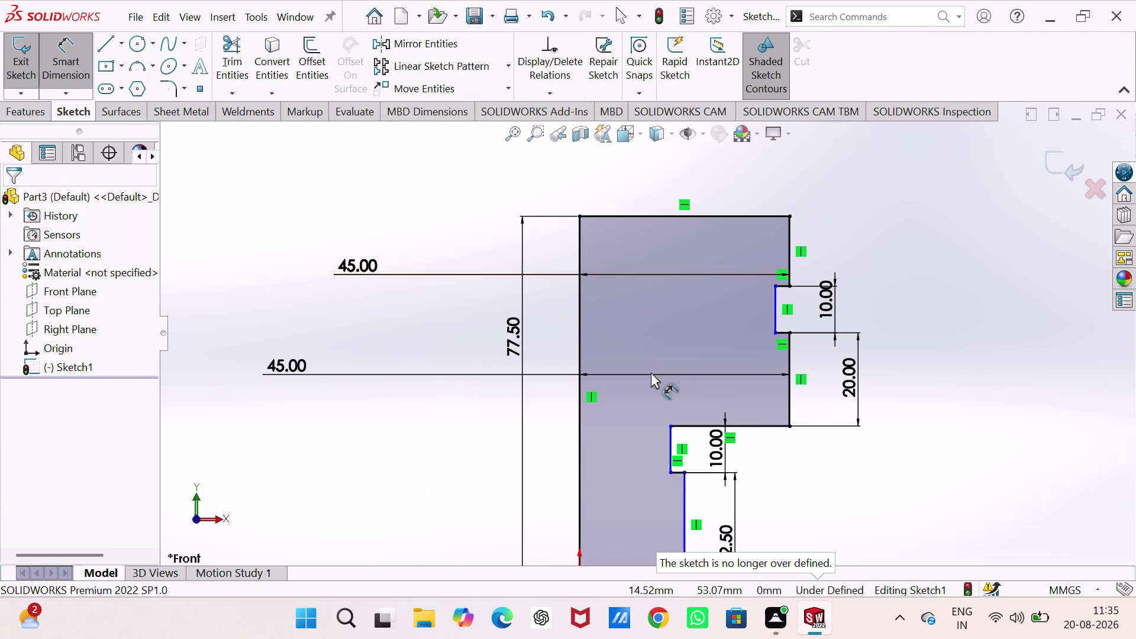
scroll(down, 3)
scroll(up, 3)
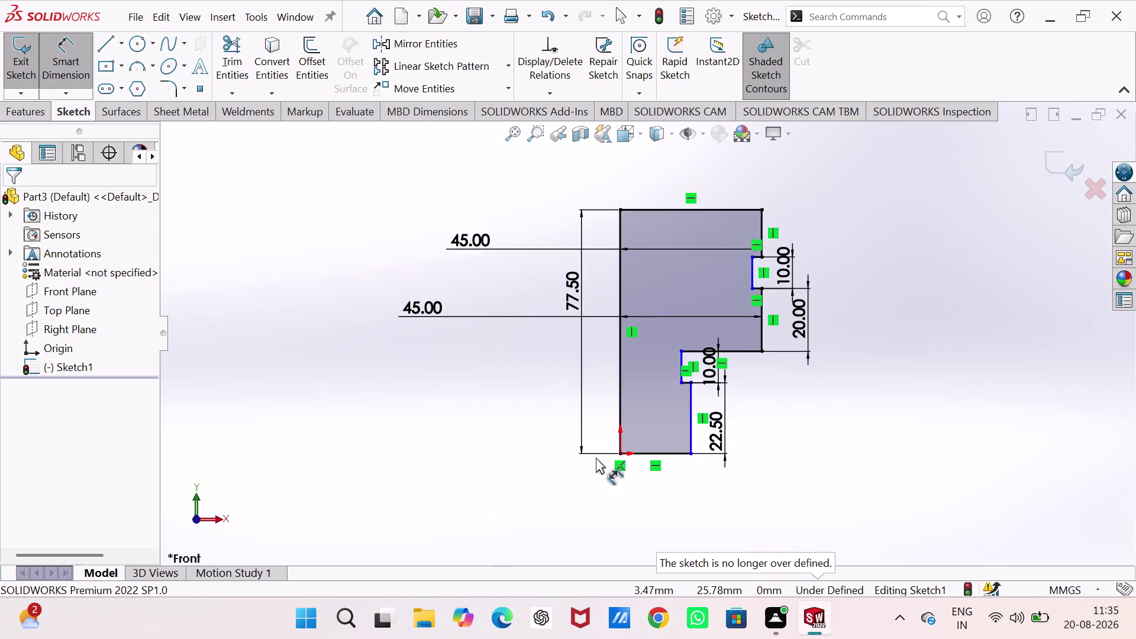
scroll(down, 3)
Dimension the bottom edge width to 45 mm.
click(712, 356)
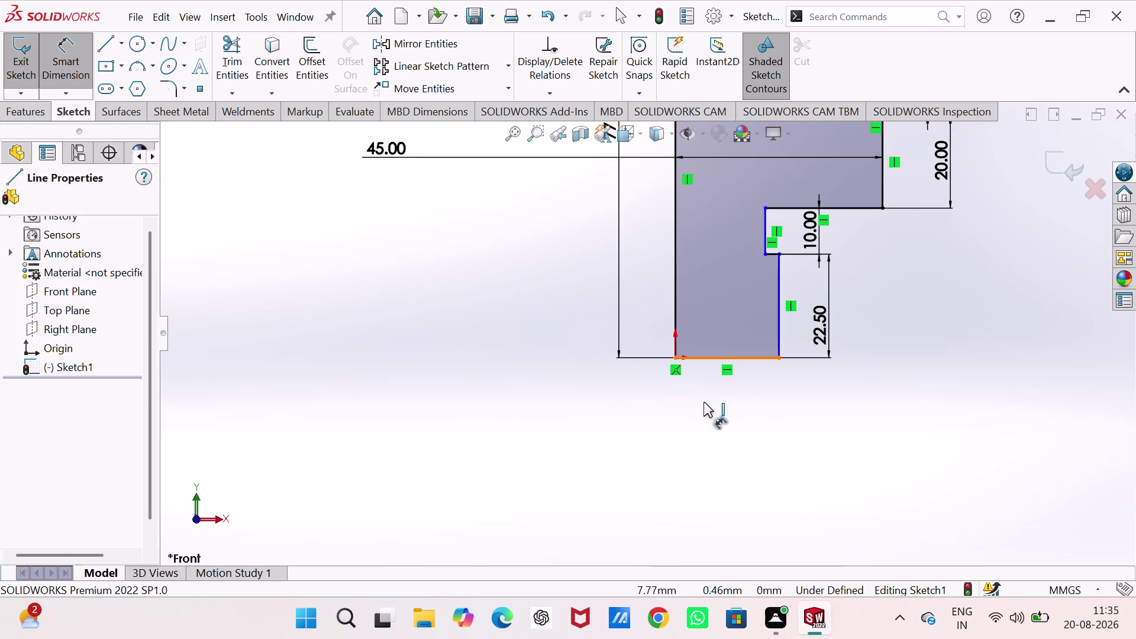
click(702, 419)
text(4)
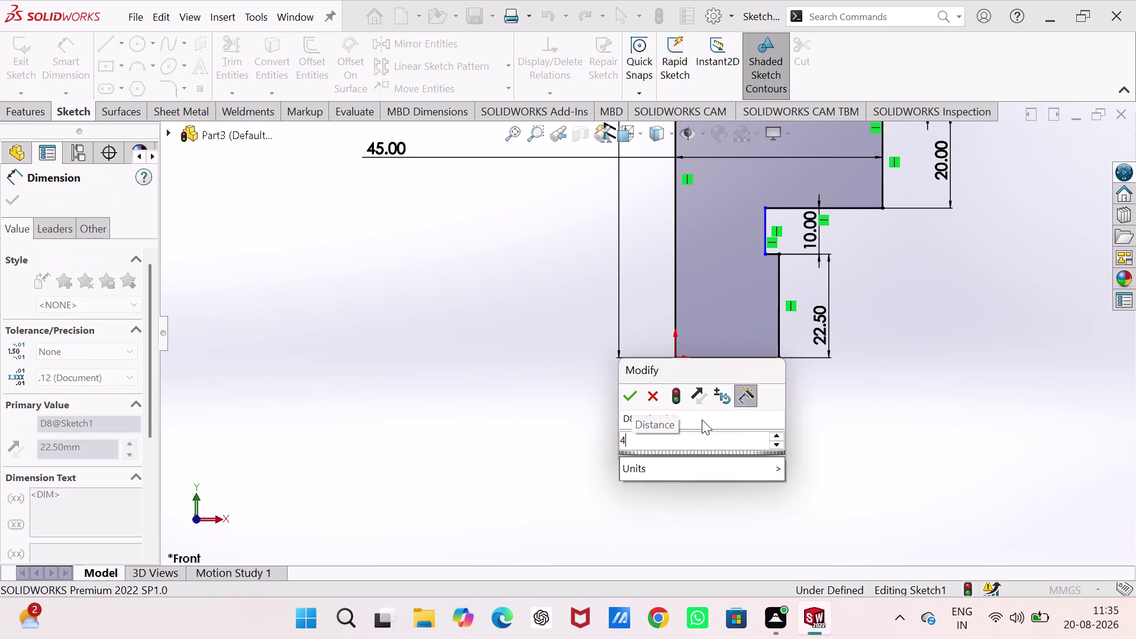
text(5)
key(Return)
scroll(up, 3)
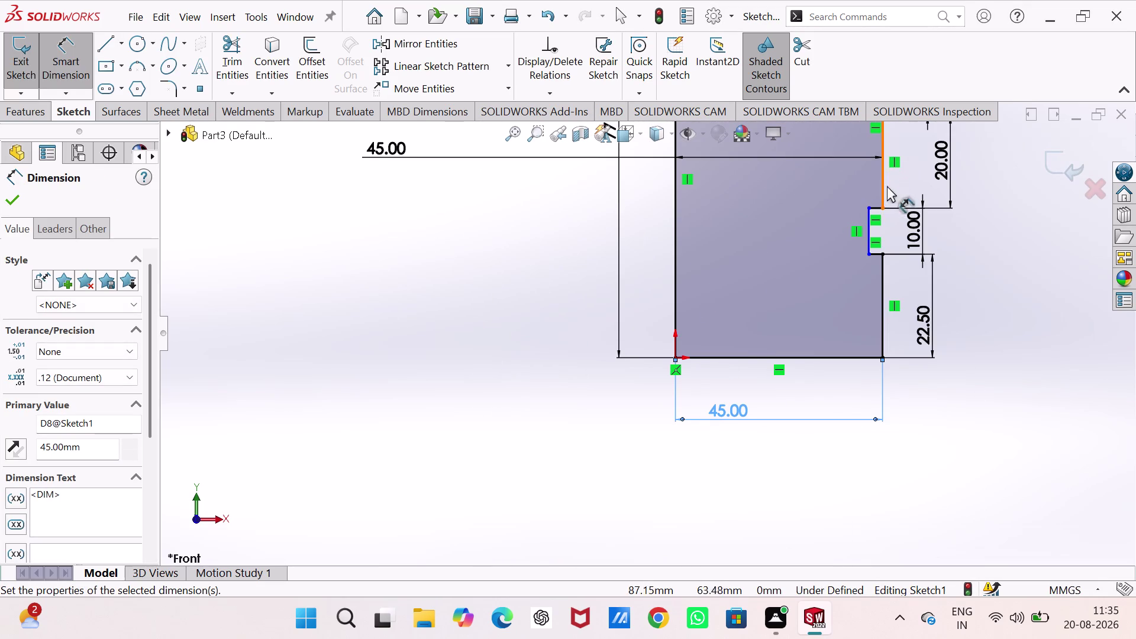
scroll(down, 3)
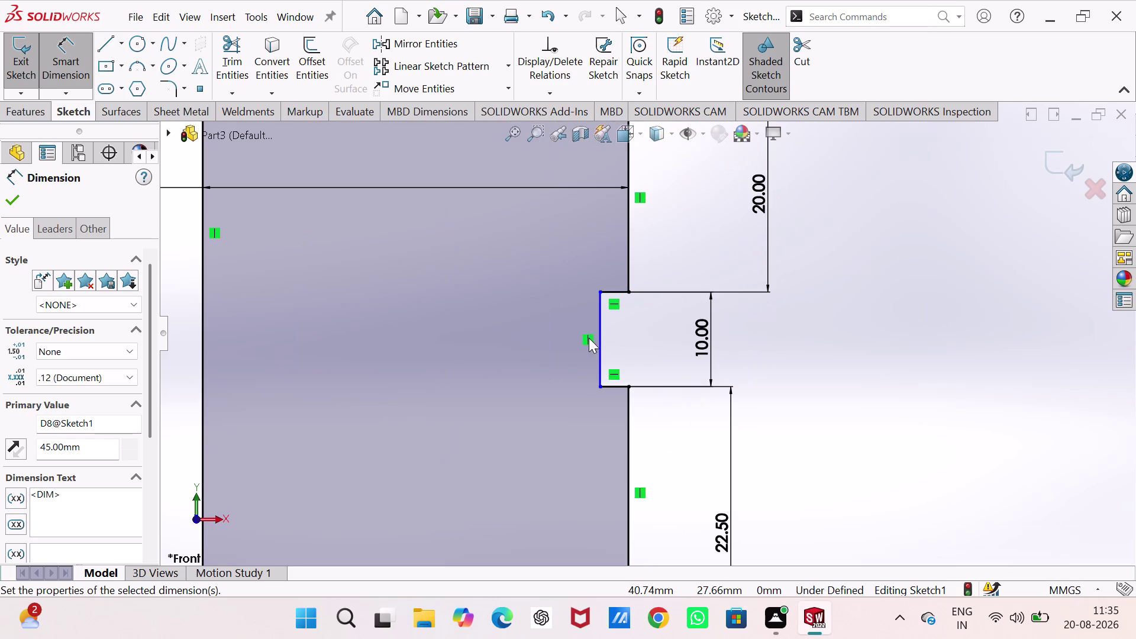
Add a 3 mm depth dimension to the upper groove.
click(599, 329)
click(626, 264)
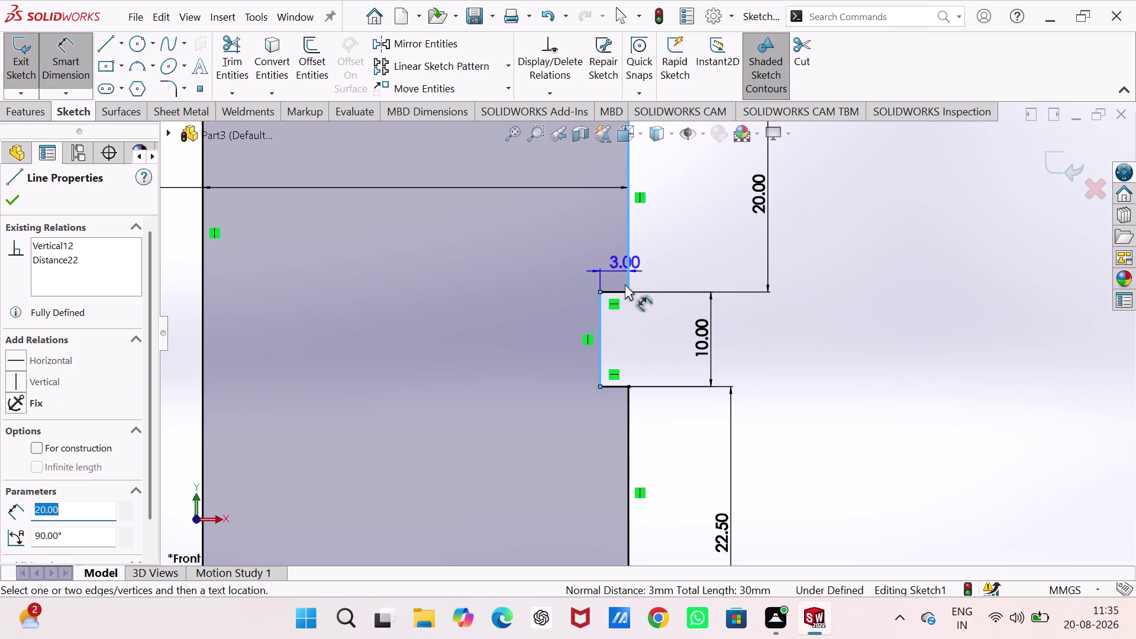
click(568, 420)
click(493, 391)
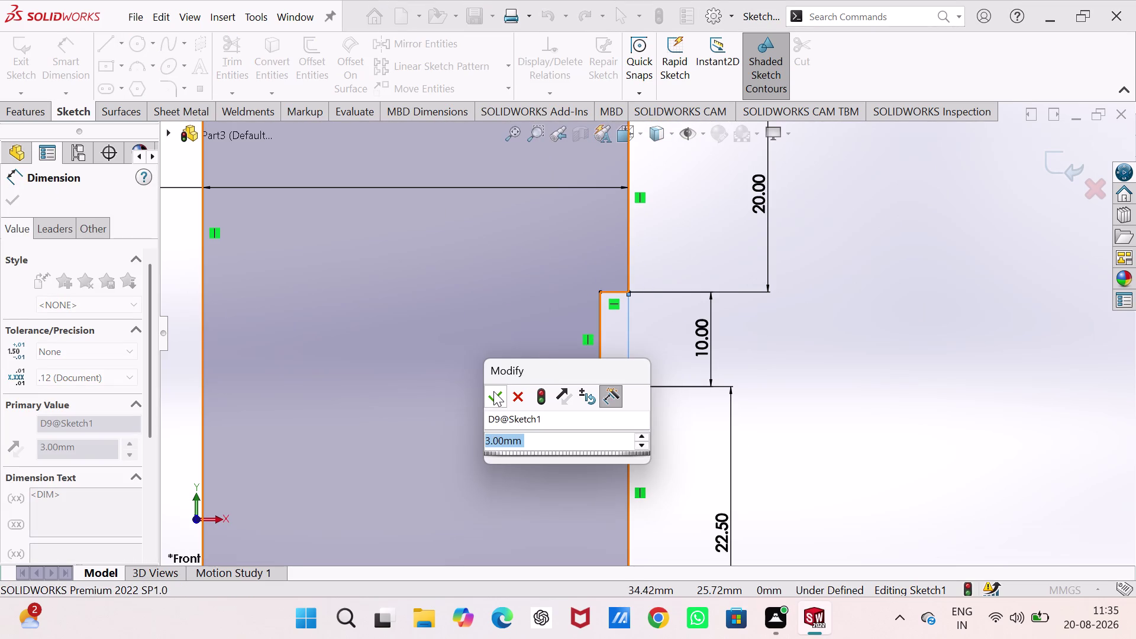
scroll(up, 3)
scroll(down, 3)
scroll(up, 3)
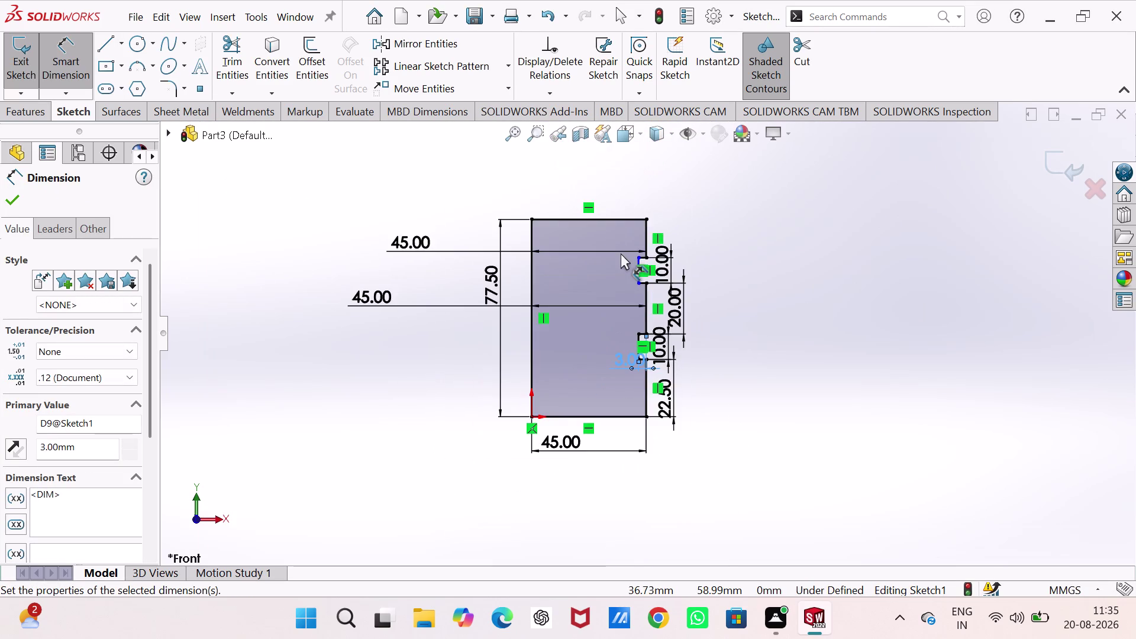
scroll(down, 3)
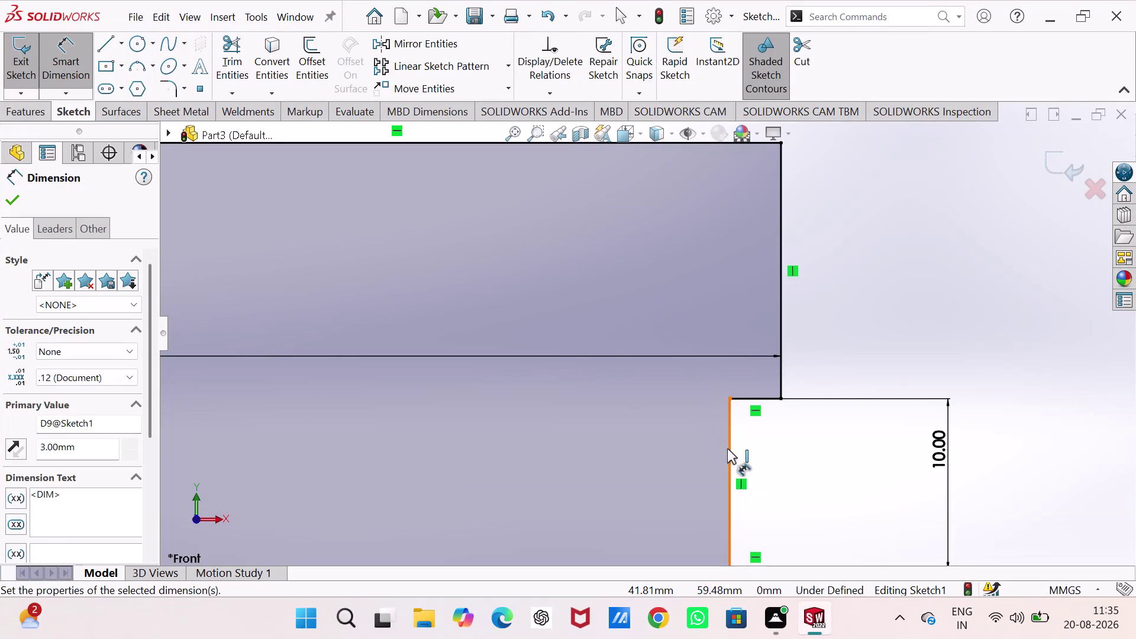
Add a 3 mm depth dimension to the lower groove and stop dimensioning.
click(729, 447)
click(780, 364)
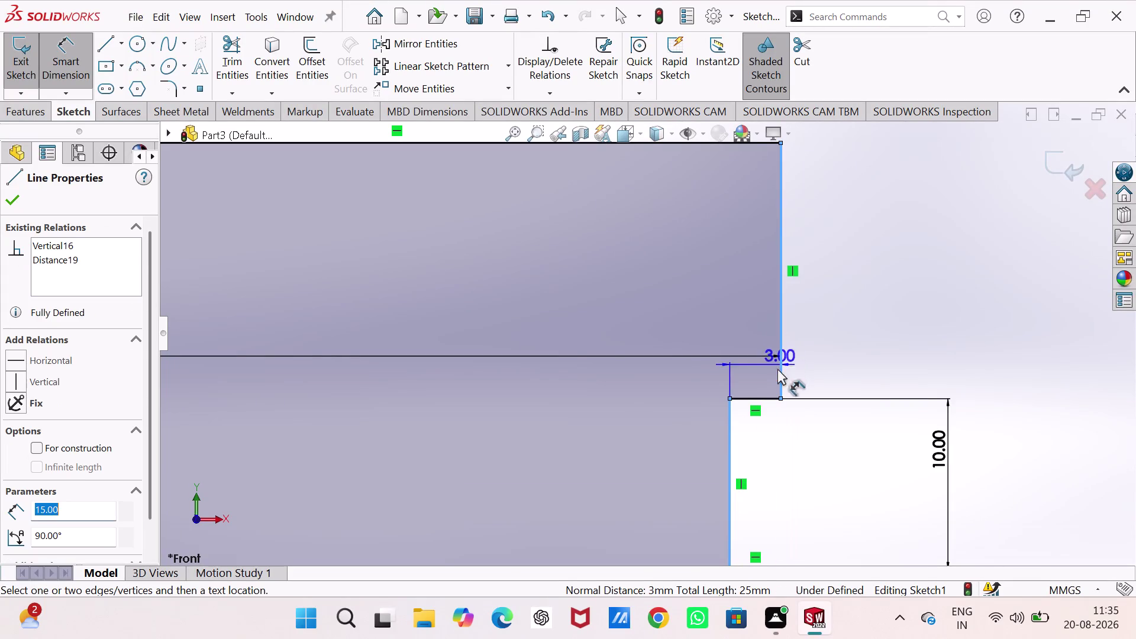
click(626, 448)
click(556, 430)
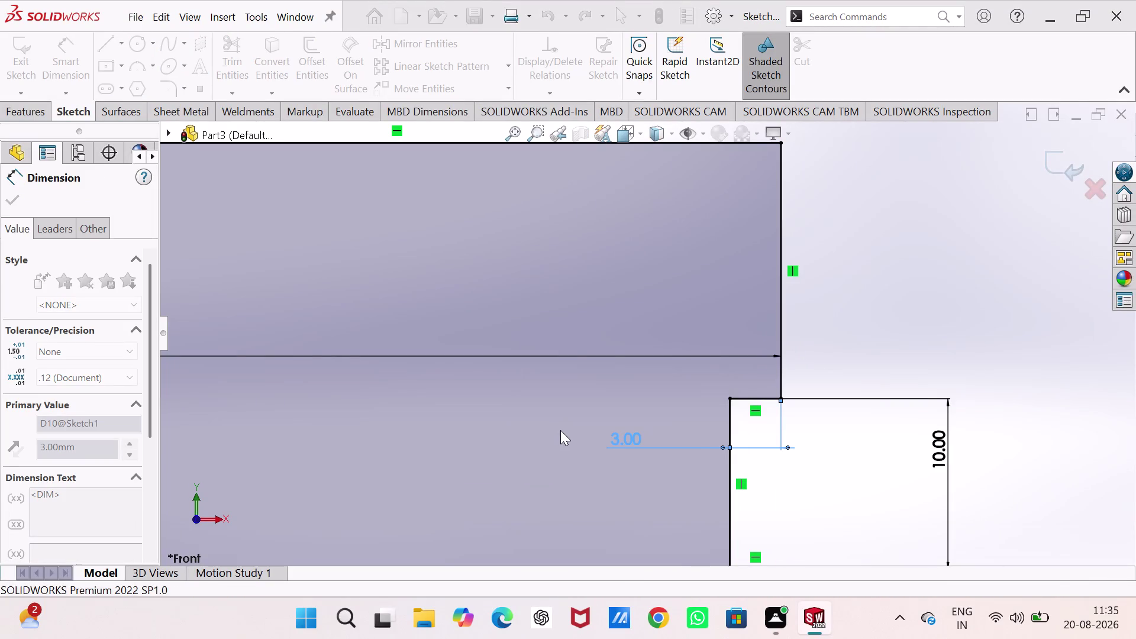
scroll(up, 3)
scroll(down, 3)
scroll(down, 3)
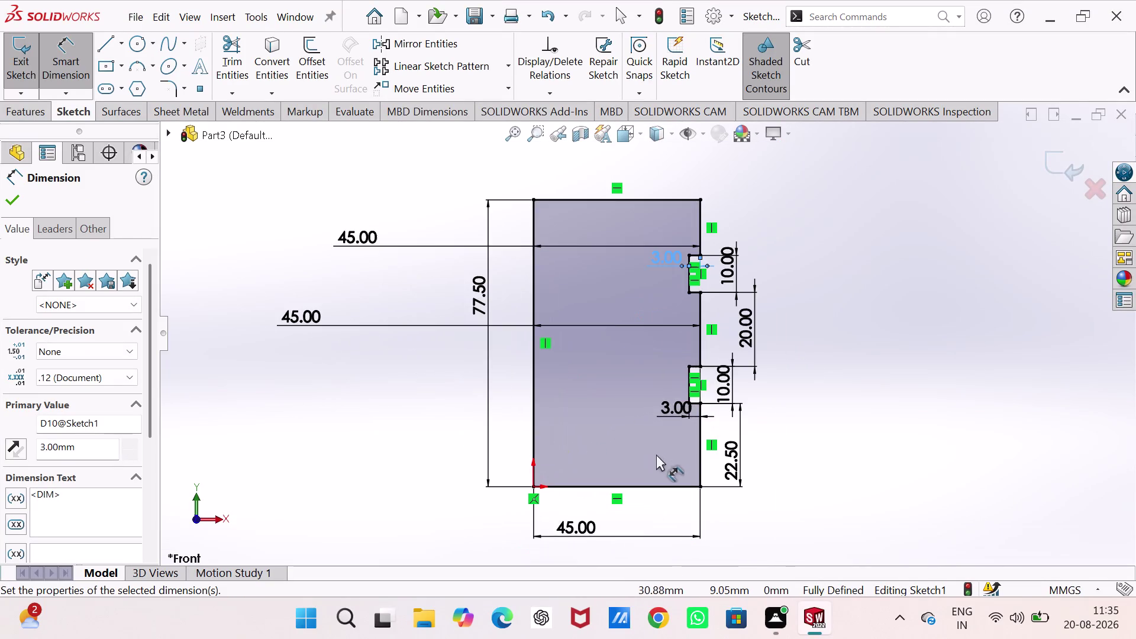
scroll(down, 3)
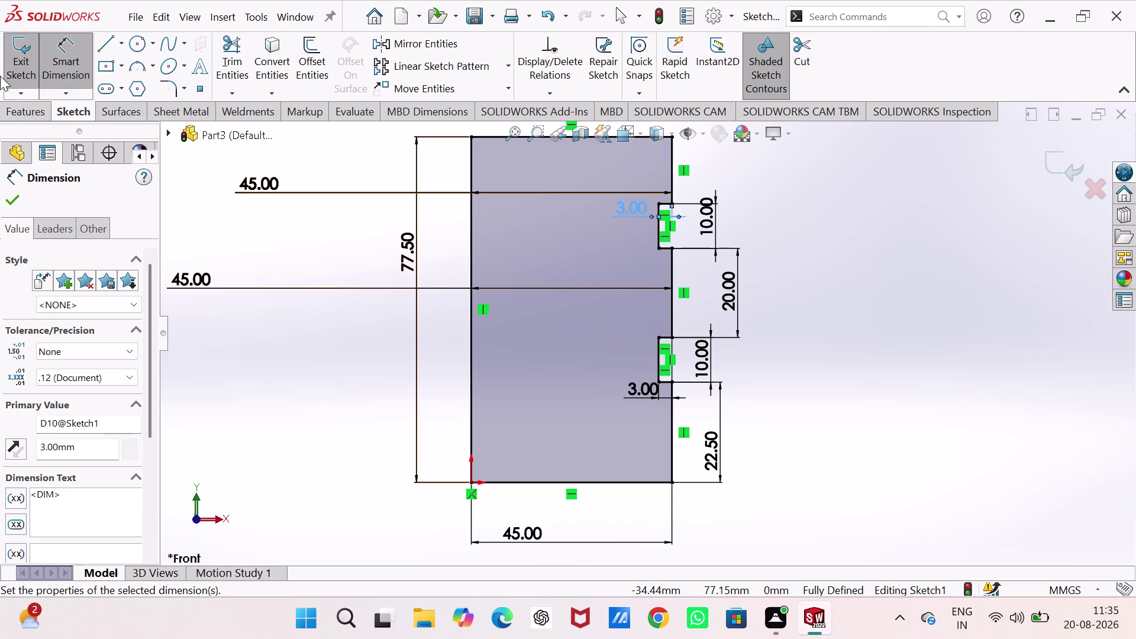
click(0, 60)
Revolve the profile about its left edge into the grooved cylinder Revolve1.
click(16, 63)
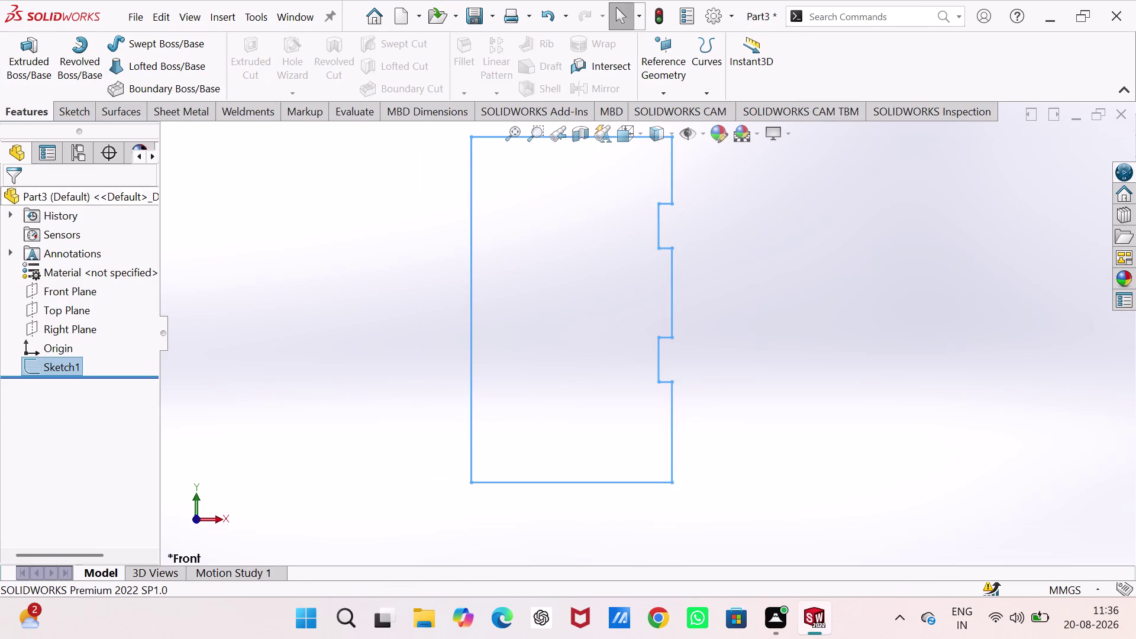
click(81, 39)
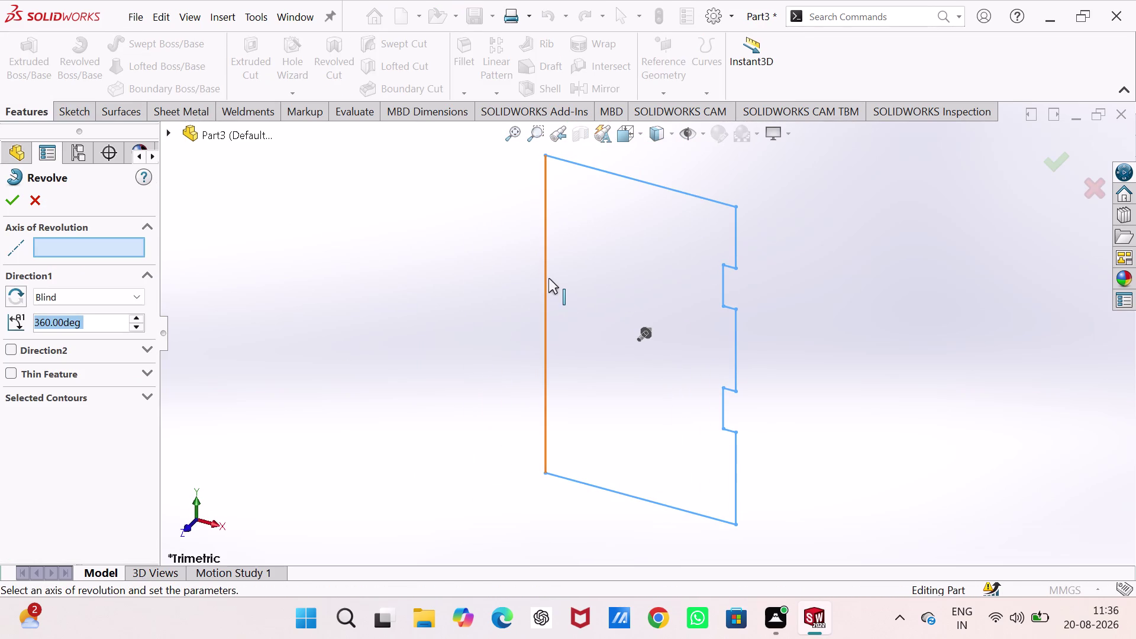
click(548, 278)
click(11, 198)
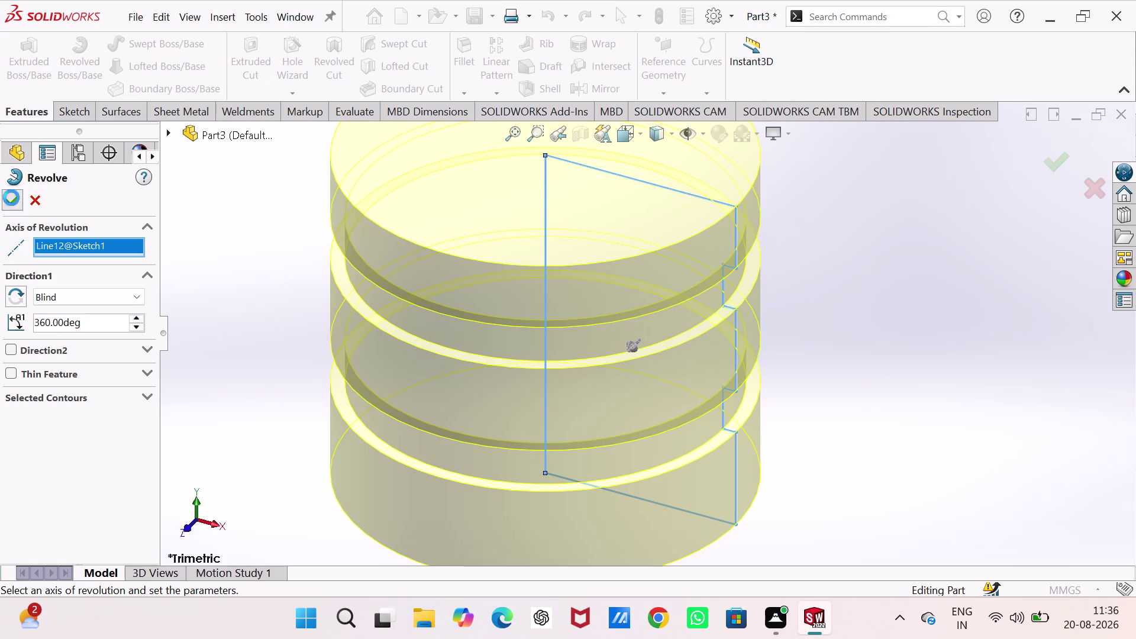
click(229, 288)
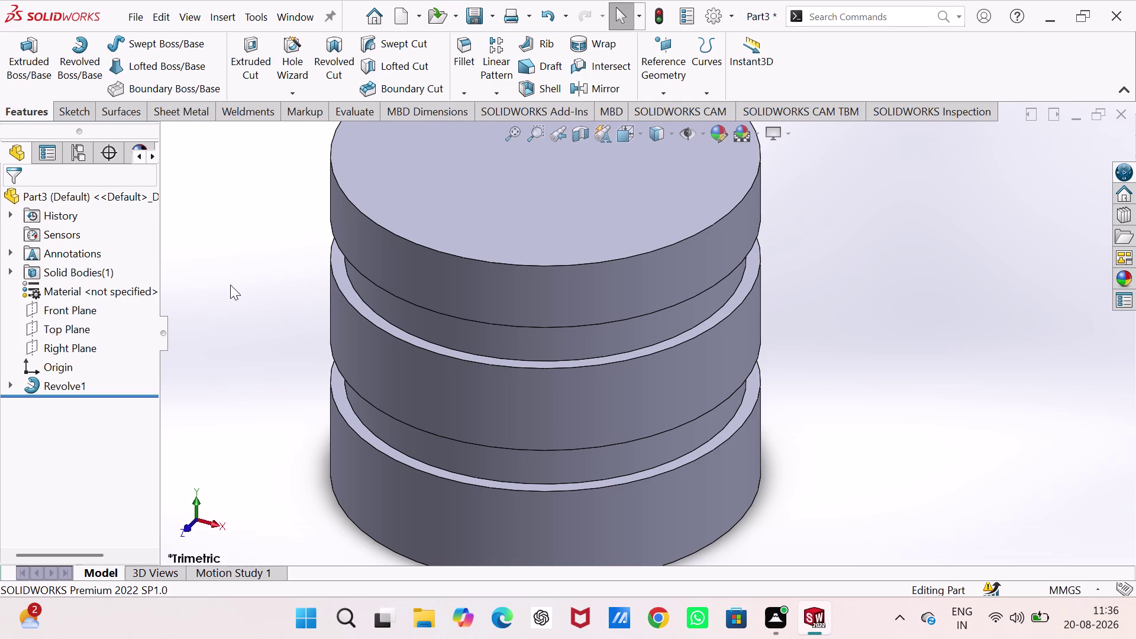
Open Sketch2 on the cylinder's bottom face, viewed Normal To it.
middle_drag(832, 384, 832, 222)
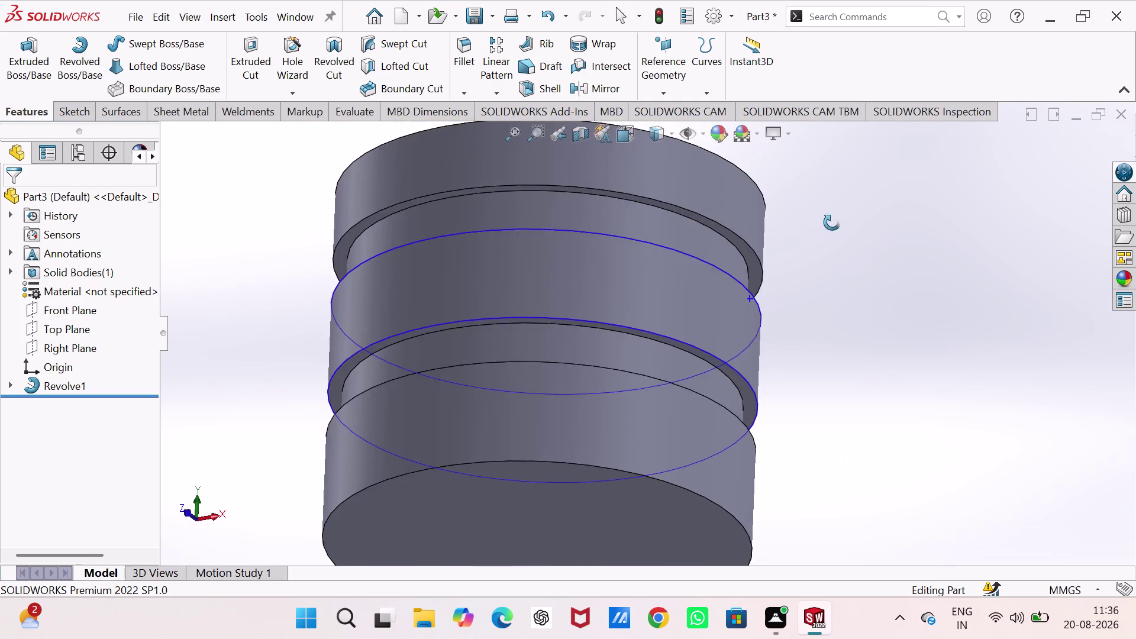
middle_drag(832, 223, 855, 95)
click(722, 411)
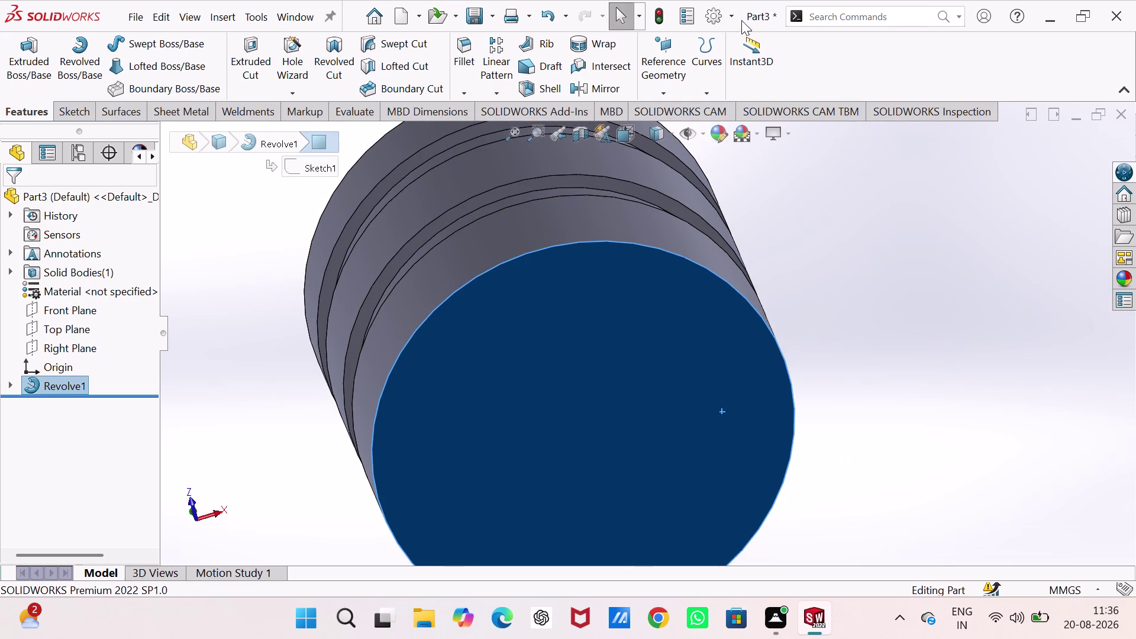
click(705, 354)
click(768, 309)
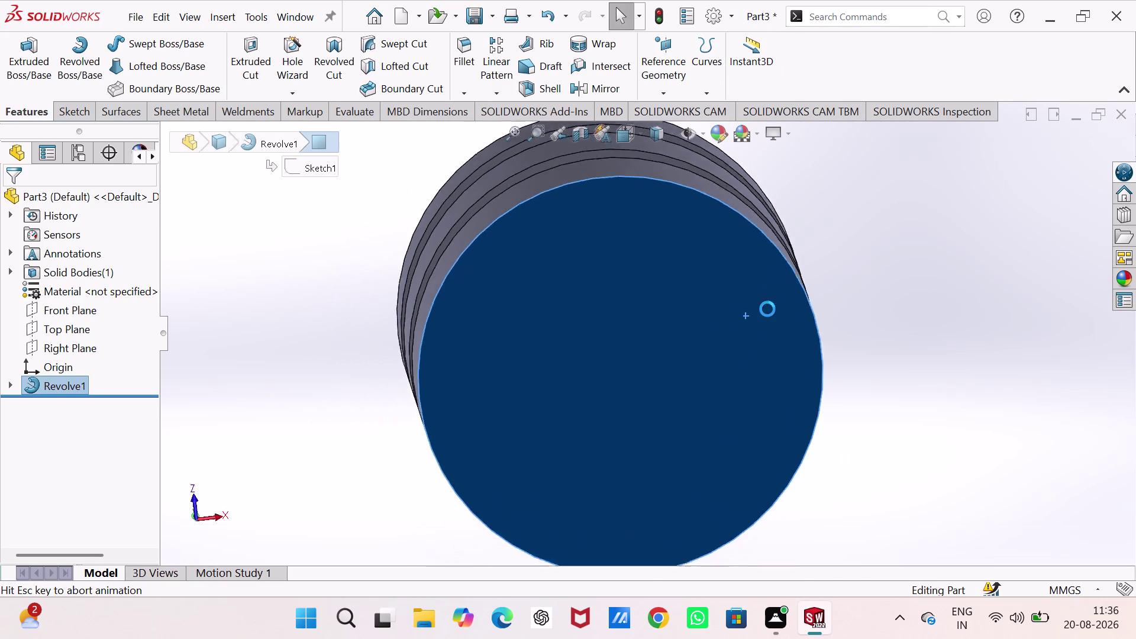
click(1061, 271)
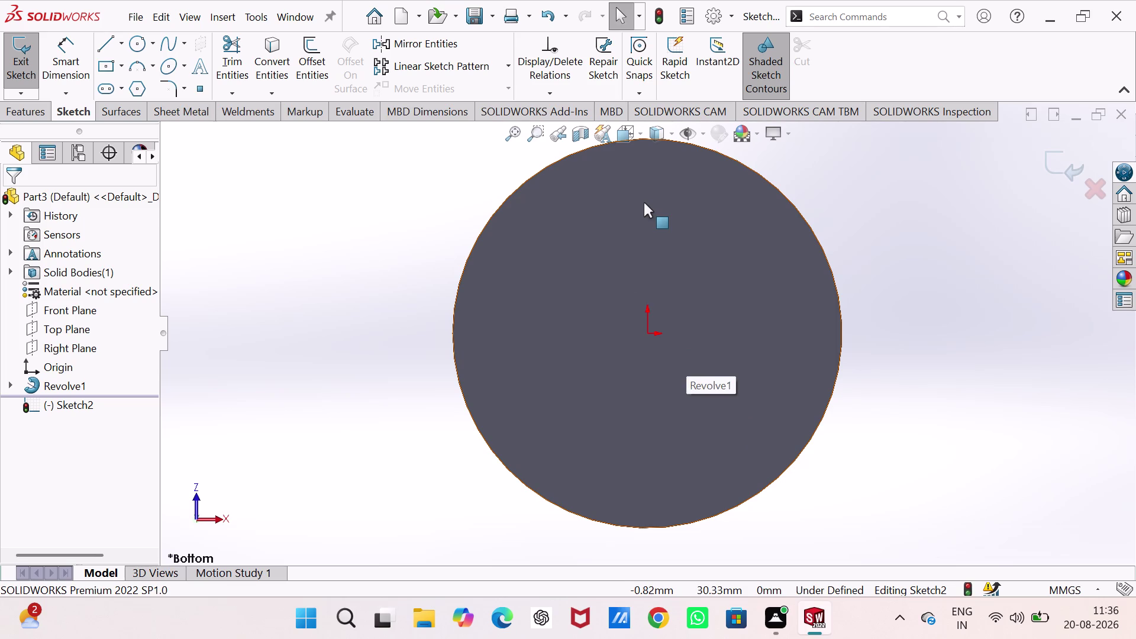
Zoom in and check the bottom face's circular edge.
scroll(up, 3)
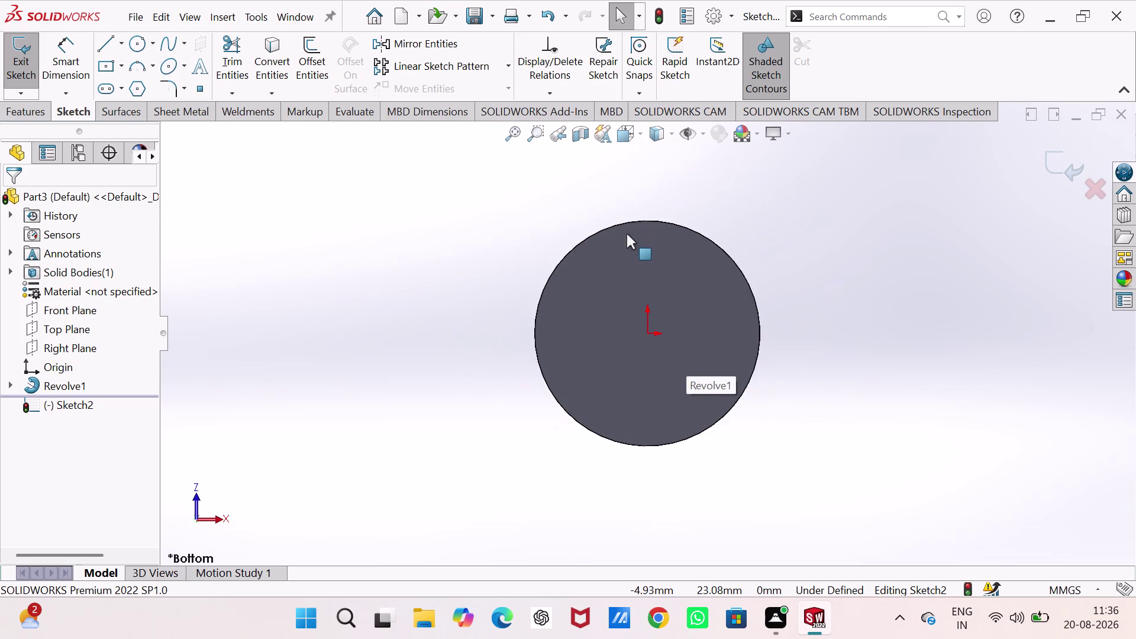
scroll(down, 3)
scroll(up, 3)
scroll(down, 3)
scroll(up, 3)
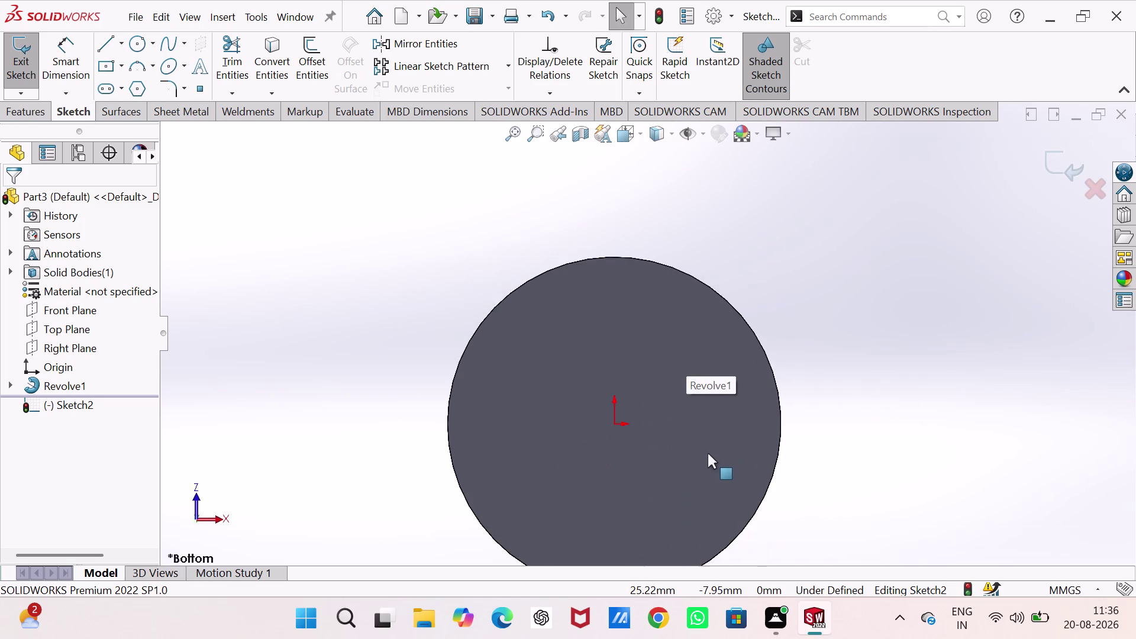
scroll(down, 3)
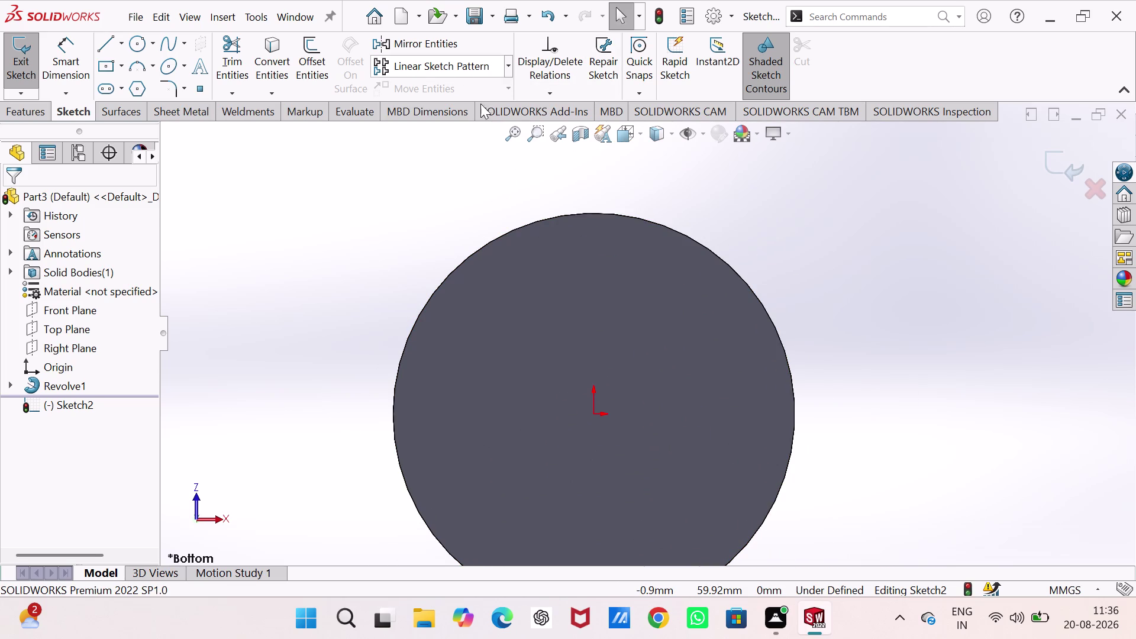
click(547, 218)
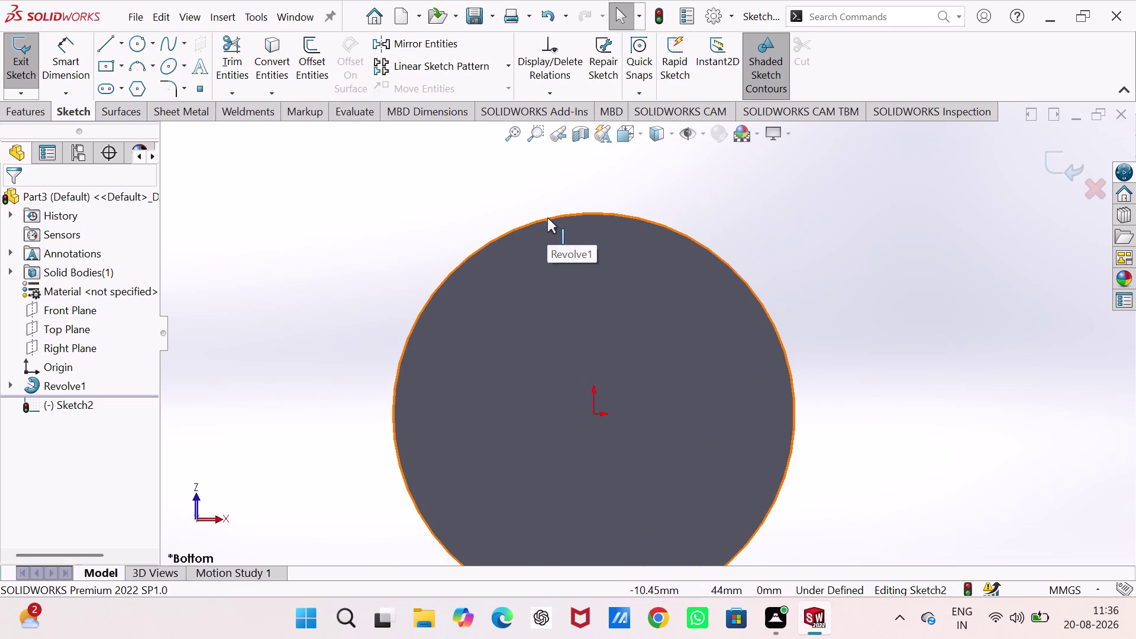
click(267, 48)
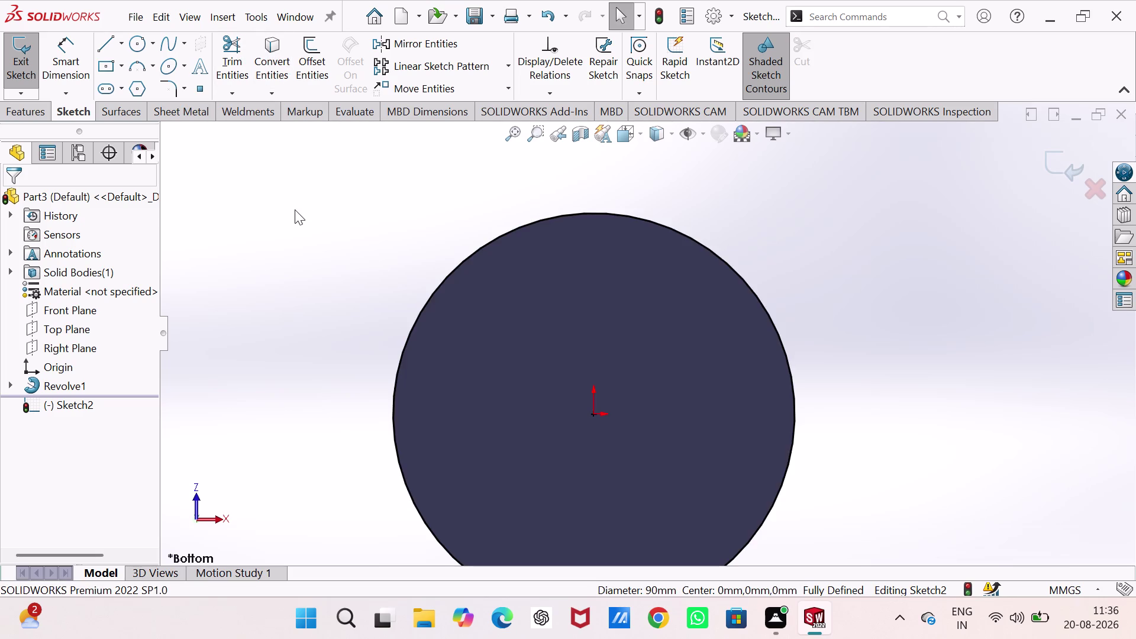
Draw a vertical centerline from the origin to above the part.
click(295, 208)
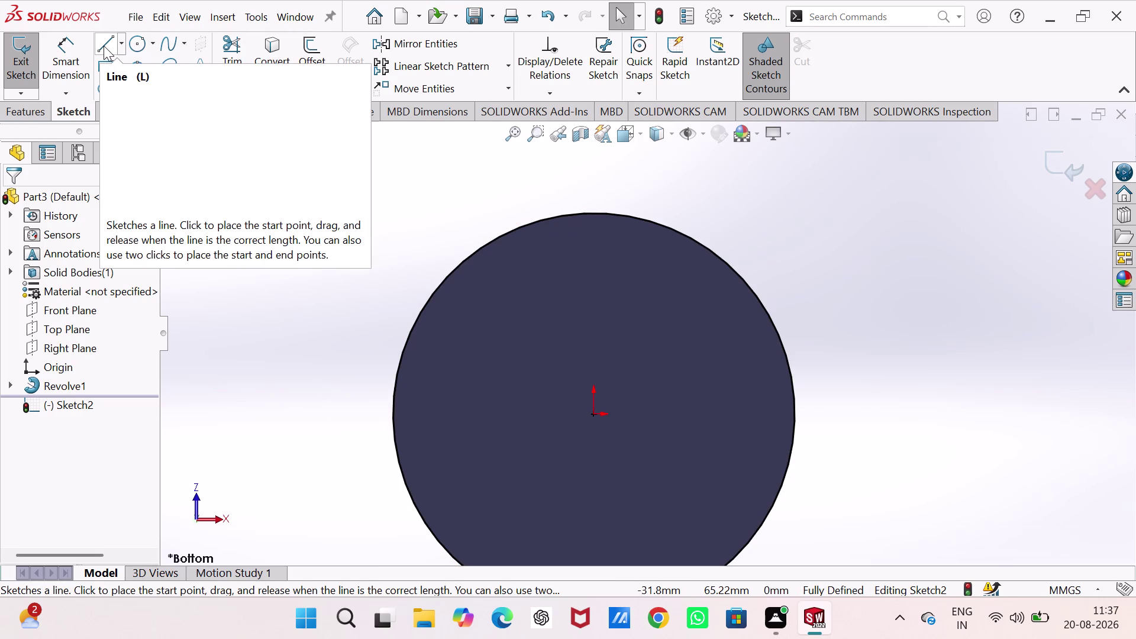
click(122, 42)
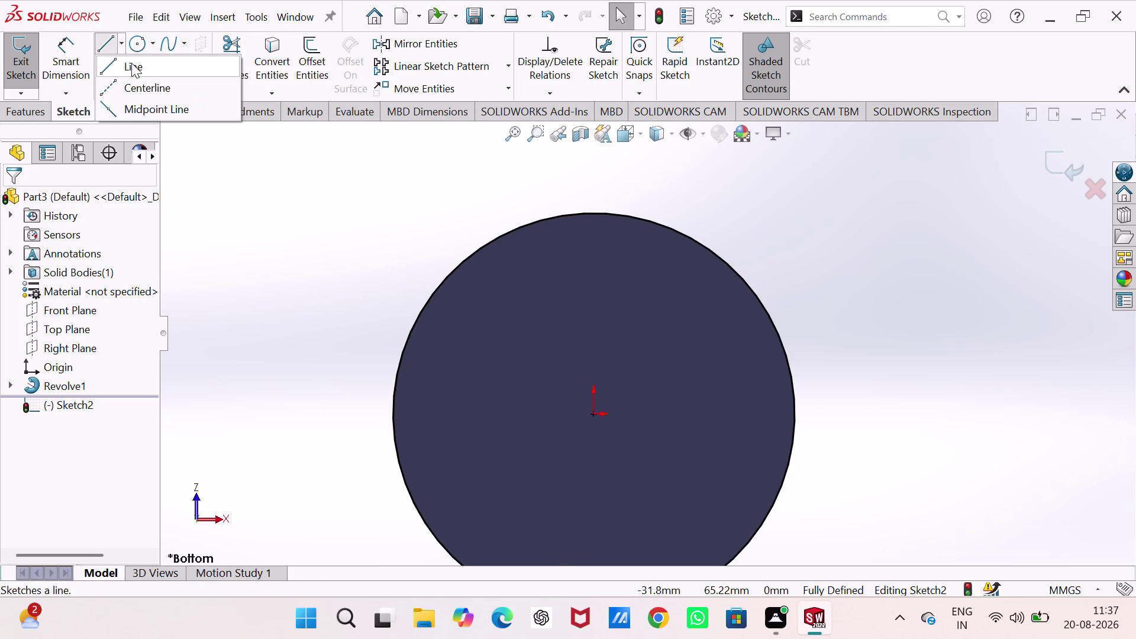
click(148, 86)
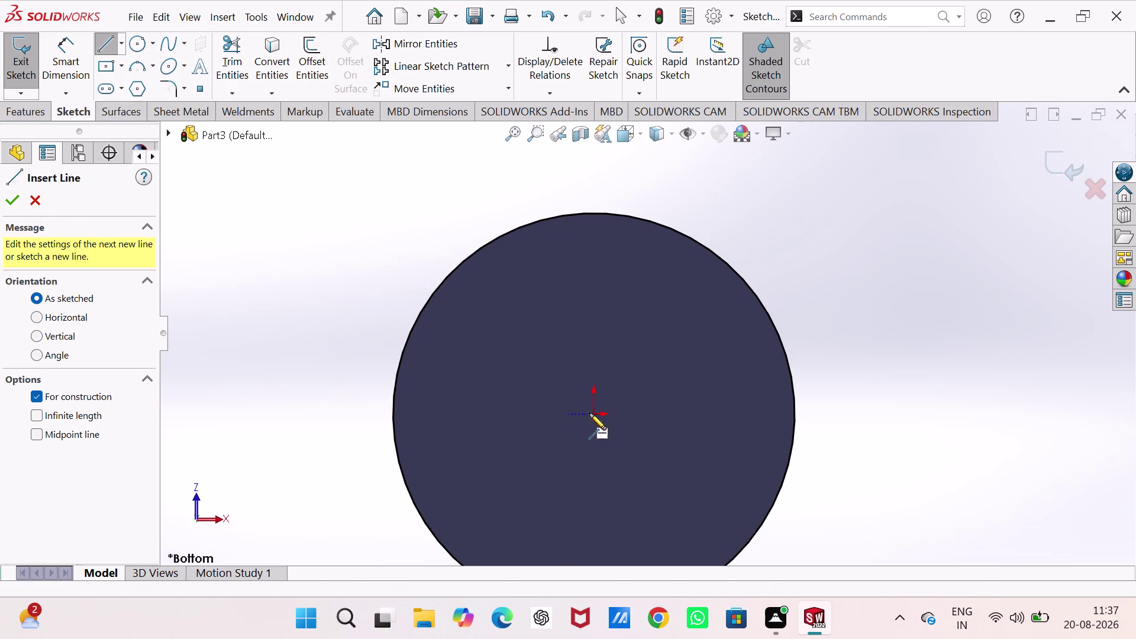
click(595, 413)
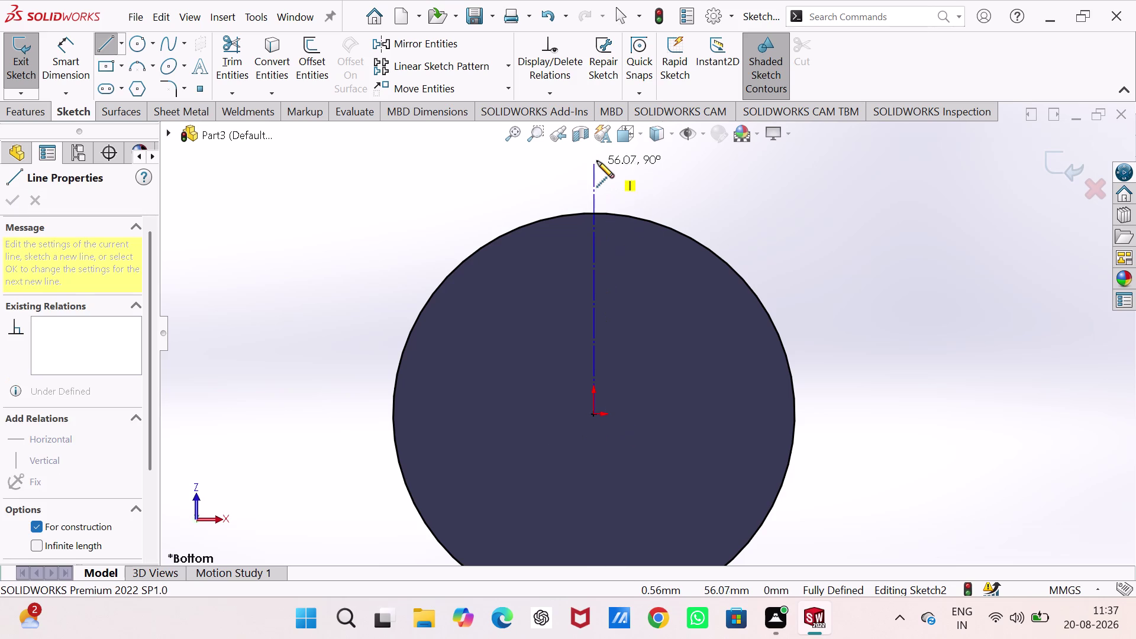
click(597, 161)
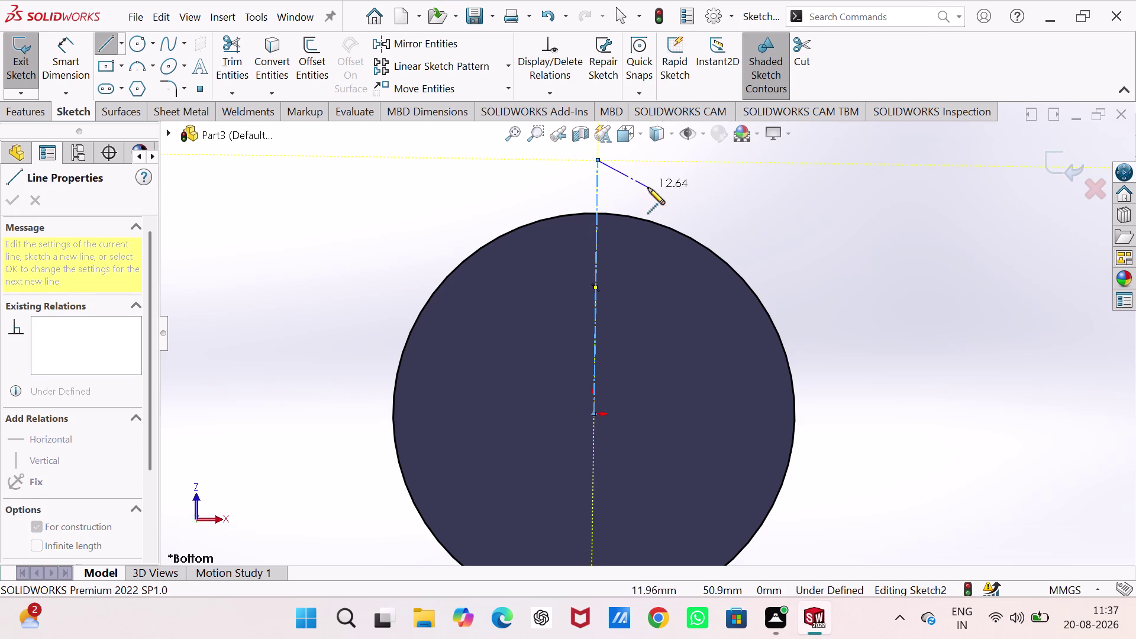
right_click(653, 193)
click(705, 211)
Stretch the centerline's top end higher and constrain it.
scroll(up, 3)
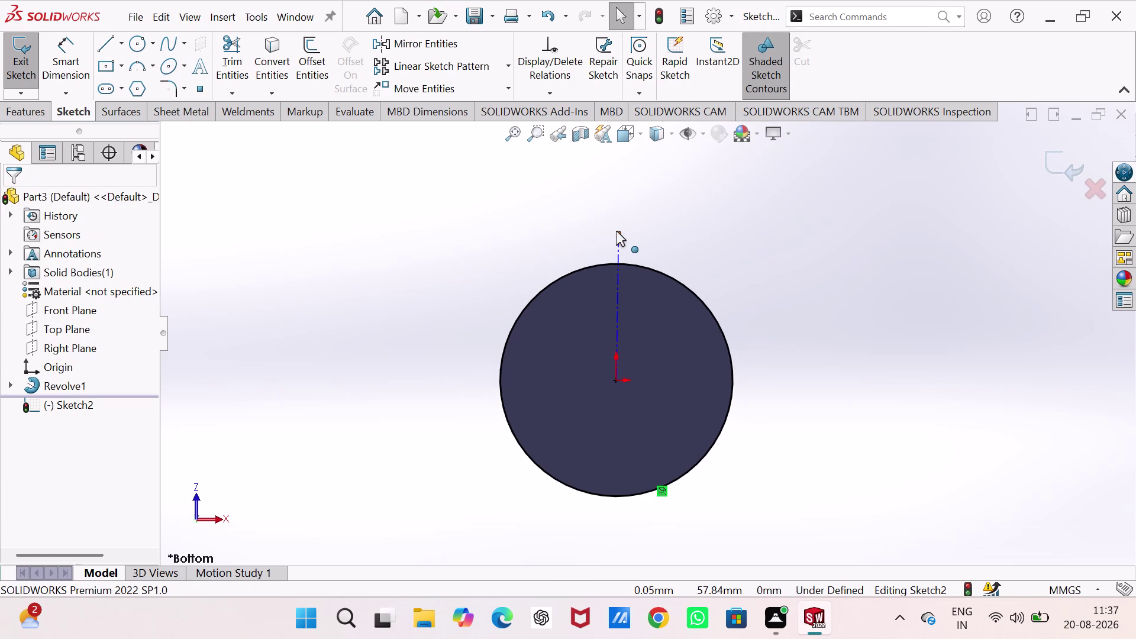
drag(616, 231, 621, 151)
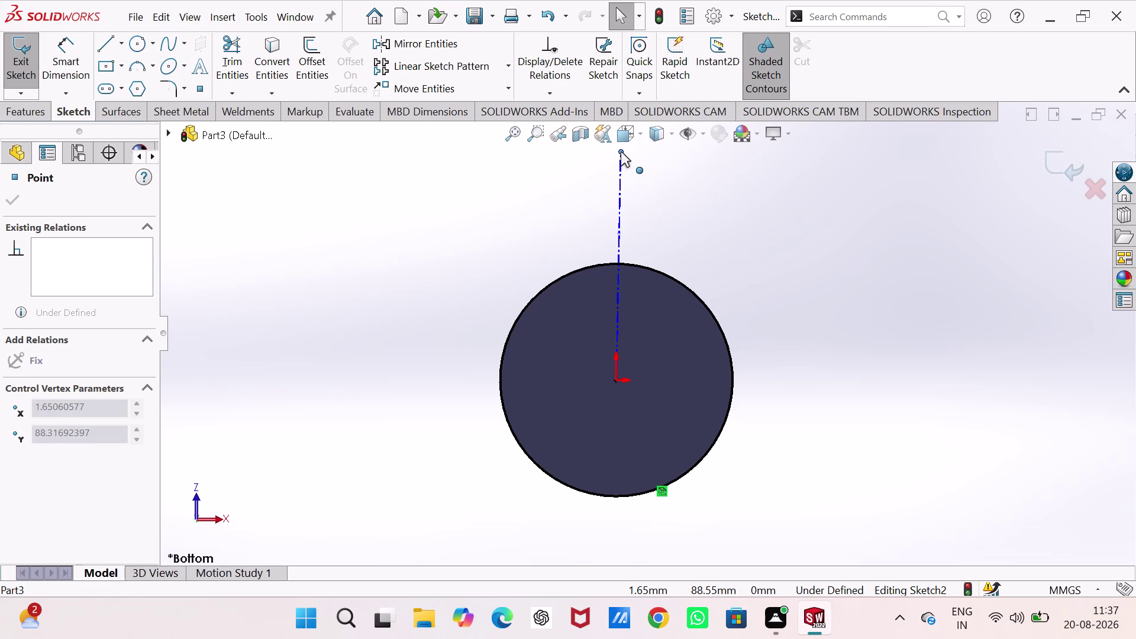
drag(621, 151, 620, 147)
click(659, 234)
click(619, 206)
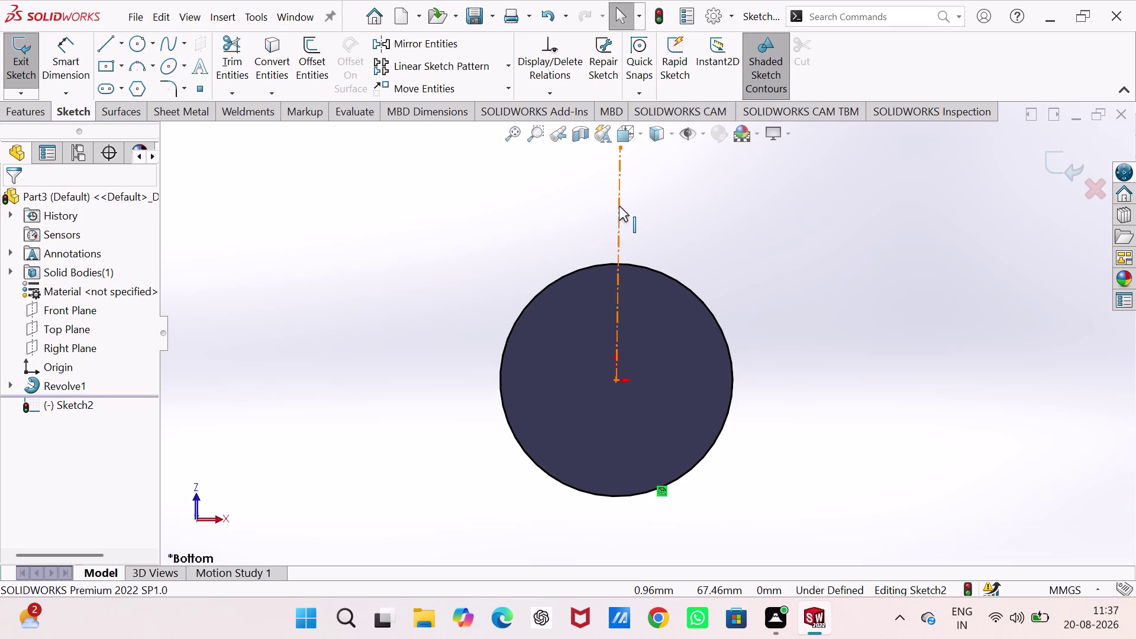
click(679, 139)
click(679, 221)
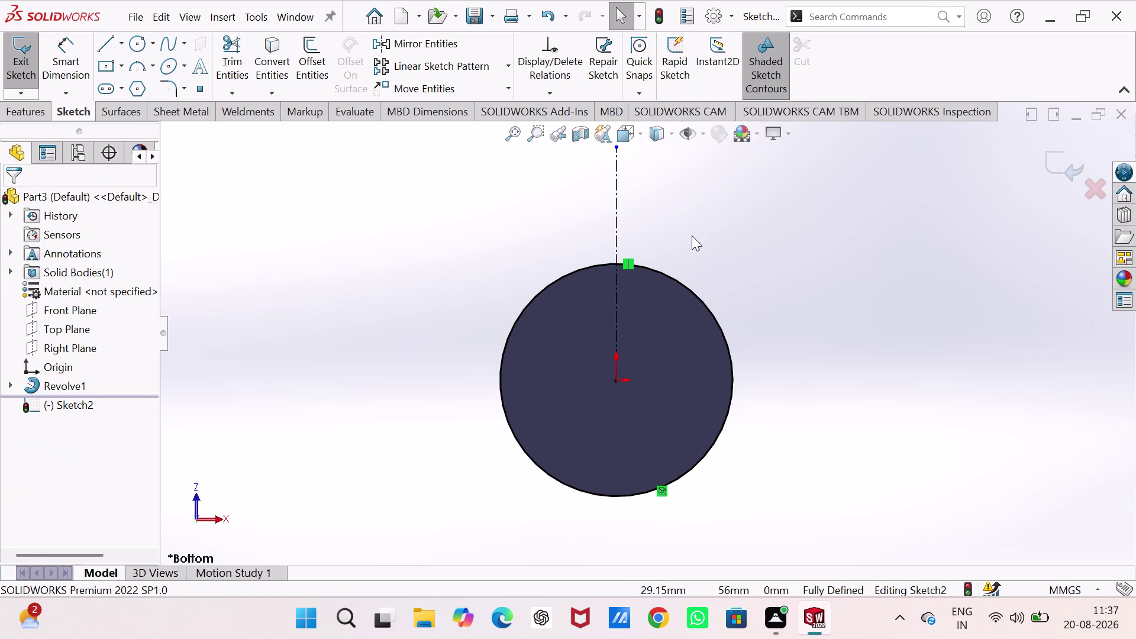
scroll(up, 3)
scroll(down, 3)
scroll(down, 3)
scroll(down, 3)
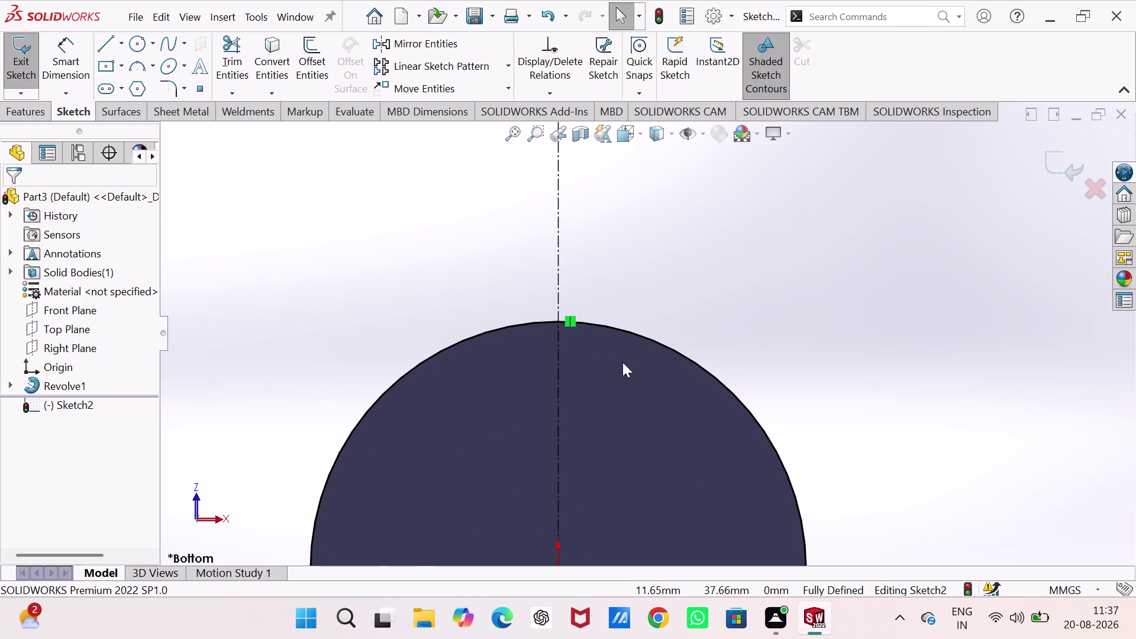
click(691, 250)
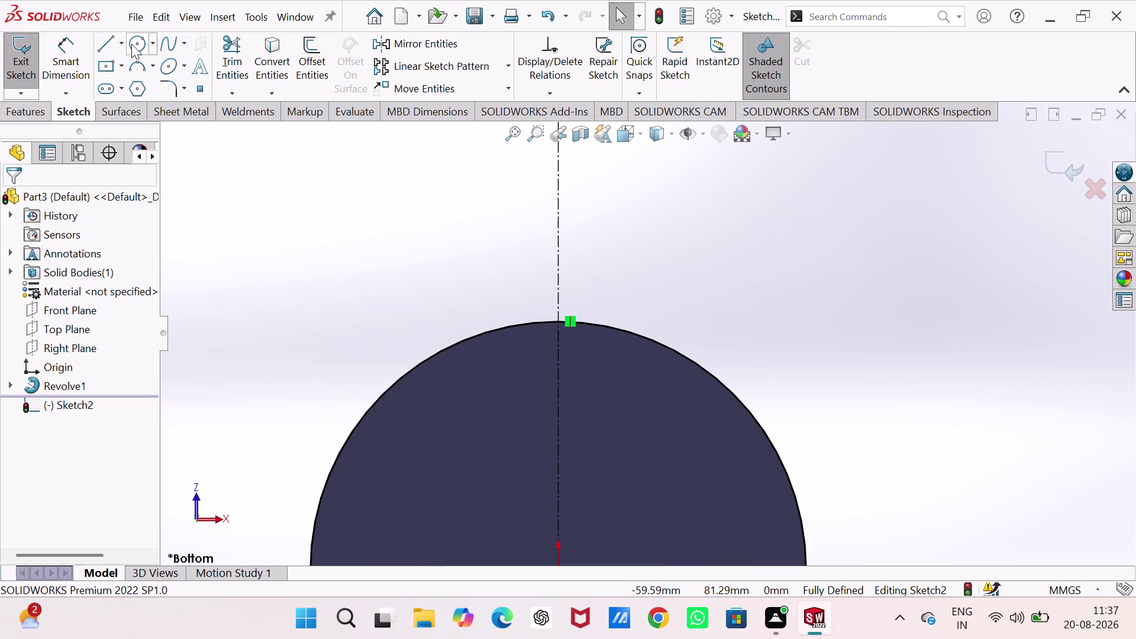
Draw a middle, a small inner and an outer circle sharing one centre on the centerline.
click(139, 42)
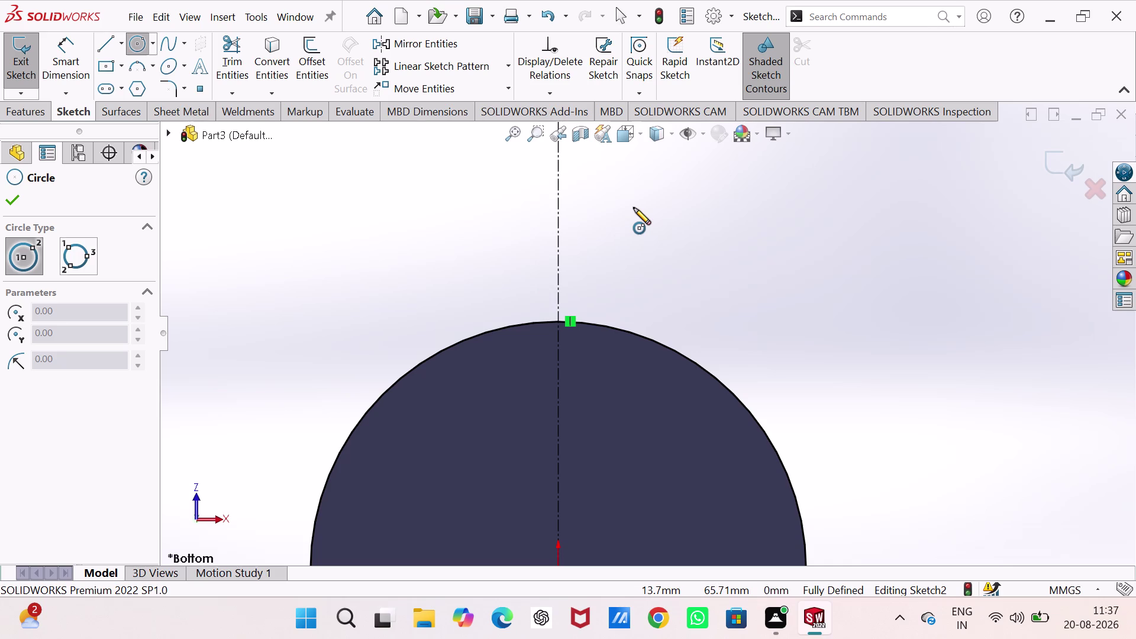
click(558, 235)
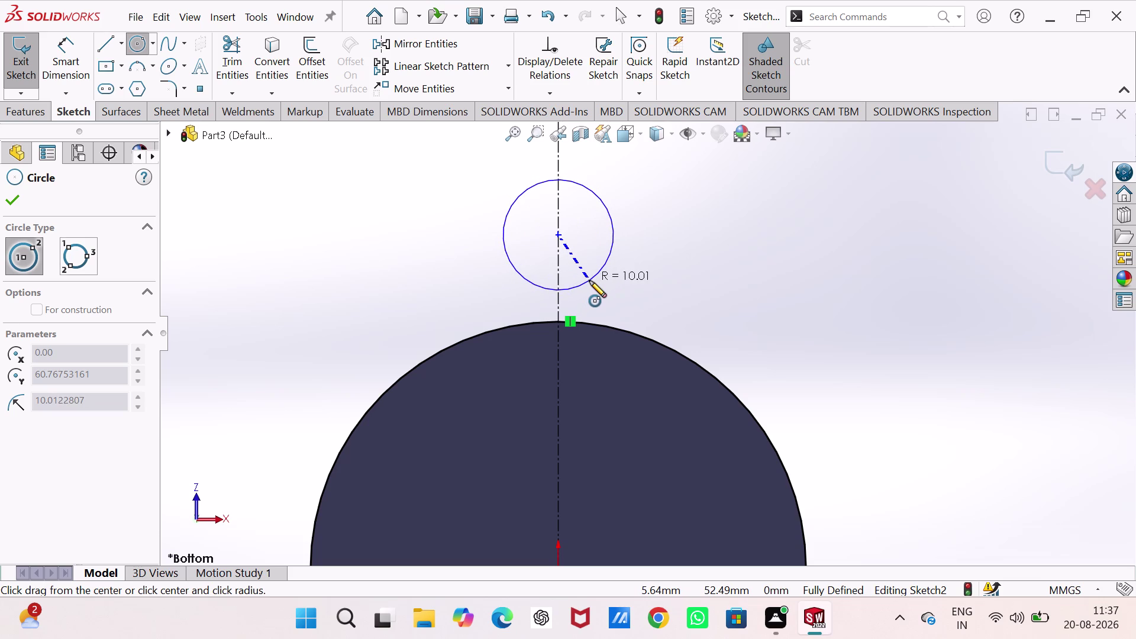
click(589, 281)
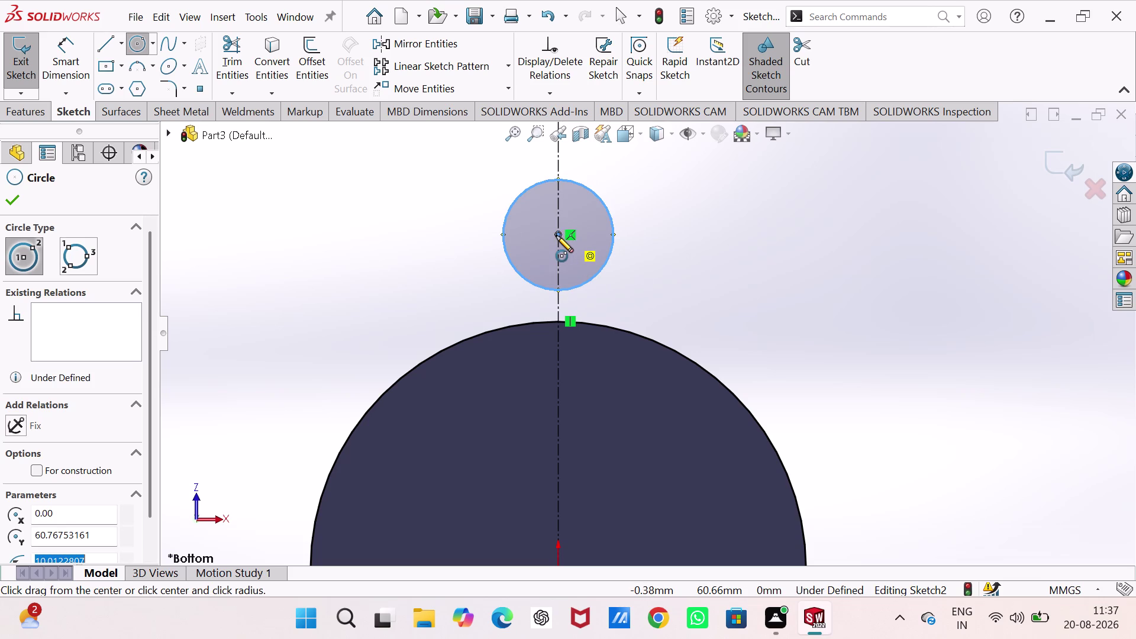
click(558, 232)
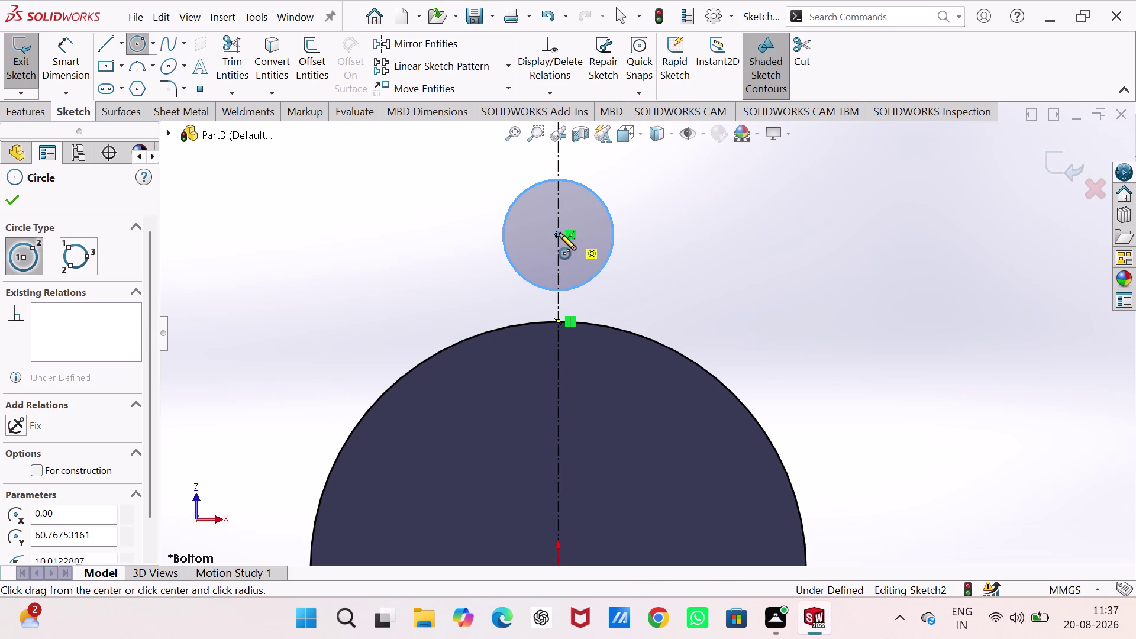
click(573, 258)
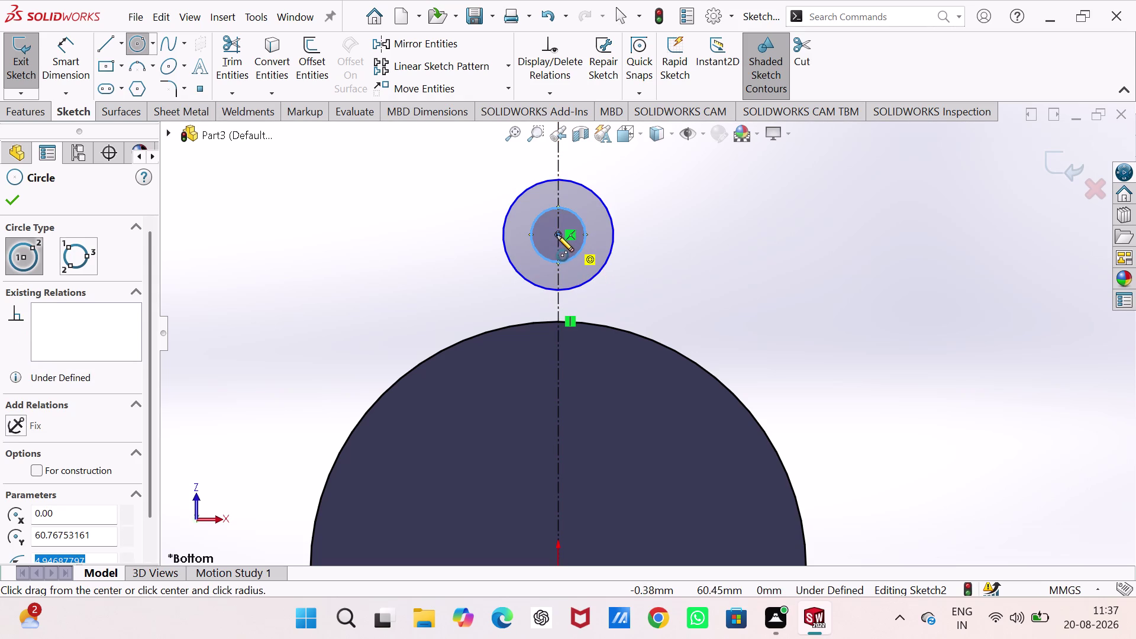
click(559, 234)
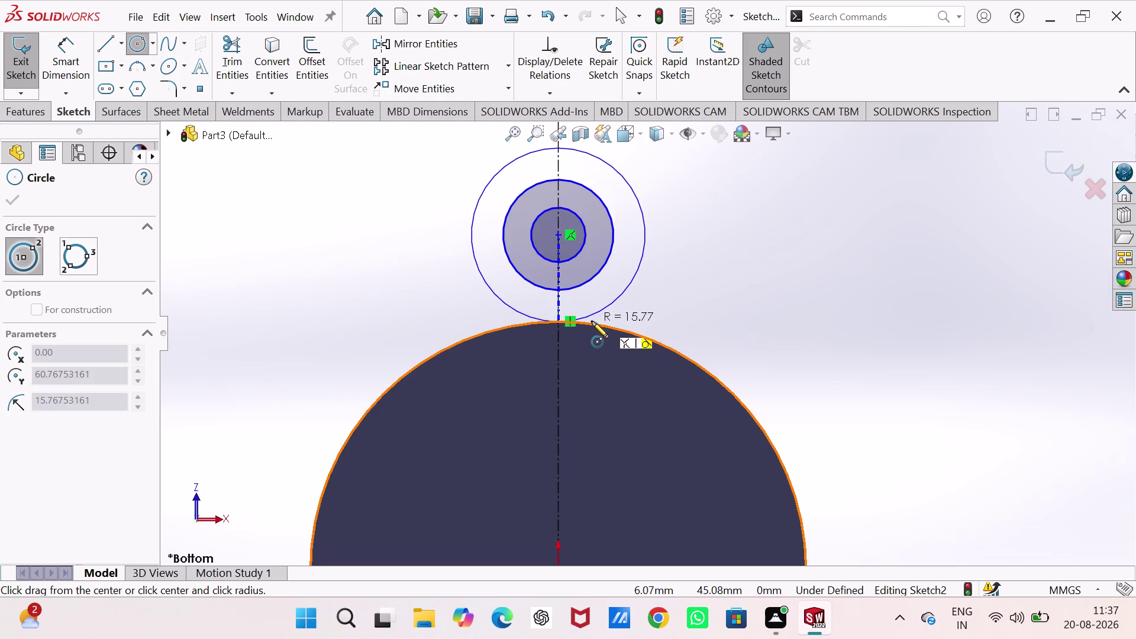
click(600, 307)
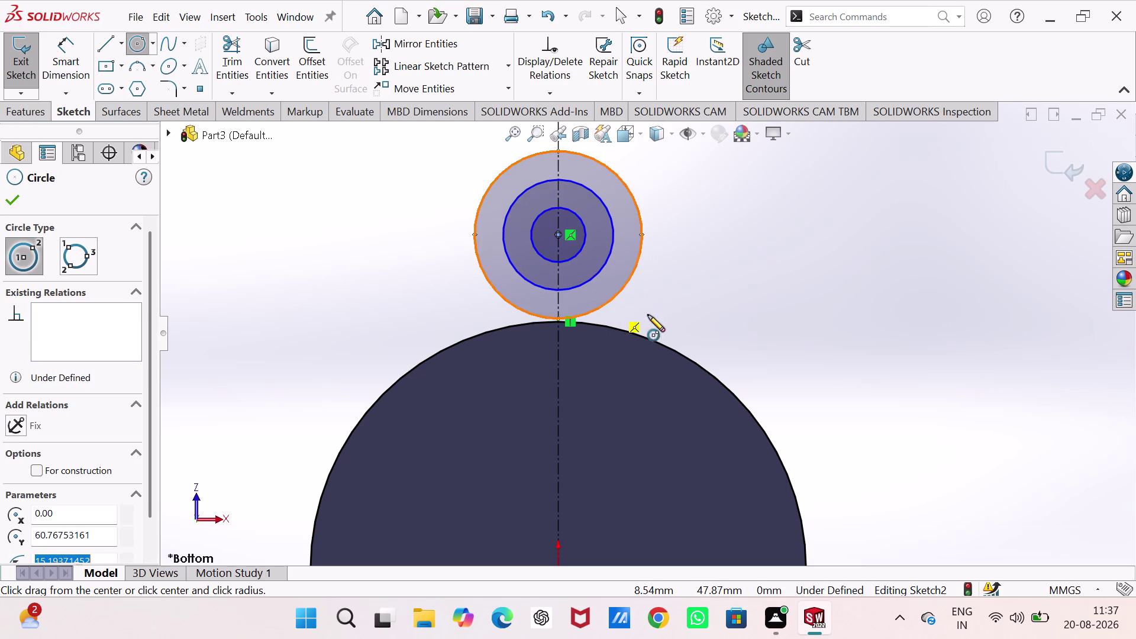
right_drag(698, 321, 720, 212)
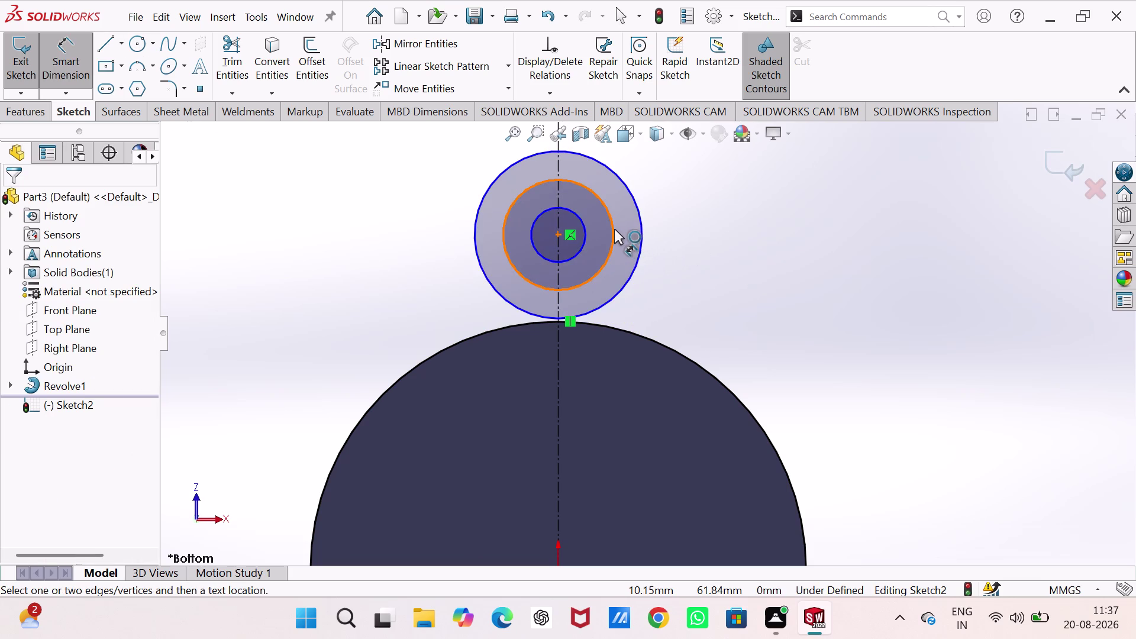
Give the first circle a Ø32 mm diameter and the second a Ø40 mm diameter.
click(614, 229)
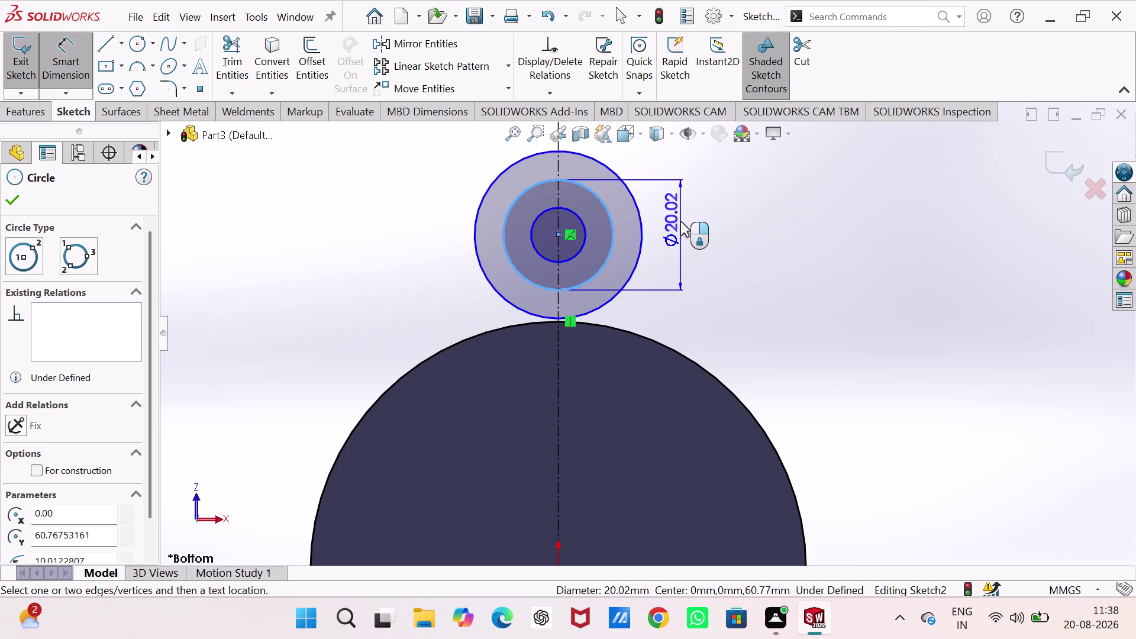
click(681, 229)
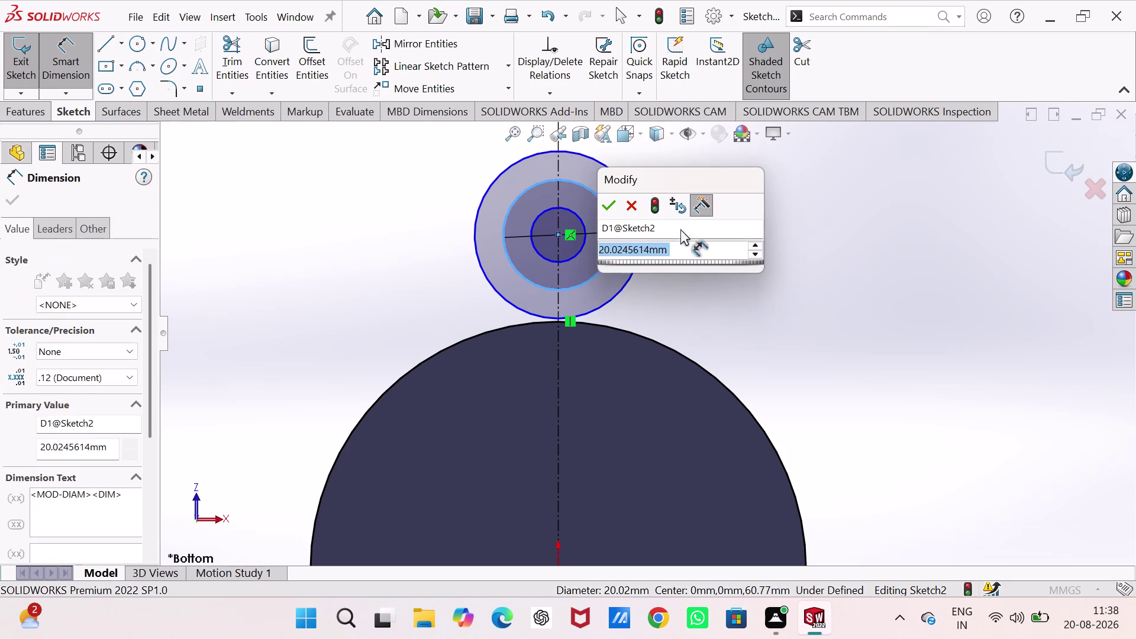
text(32)
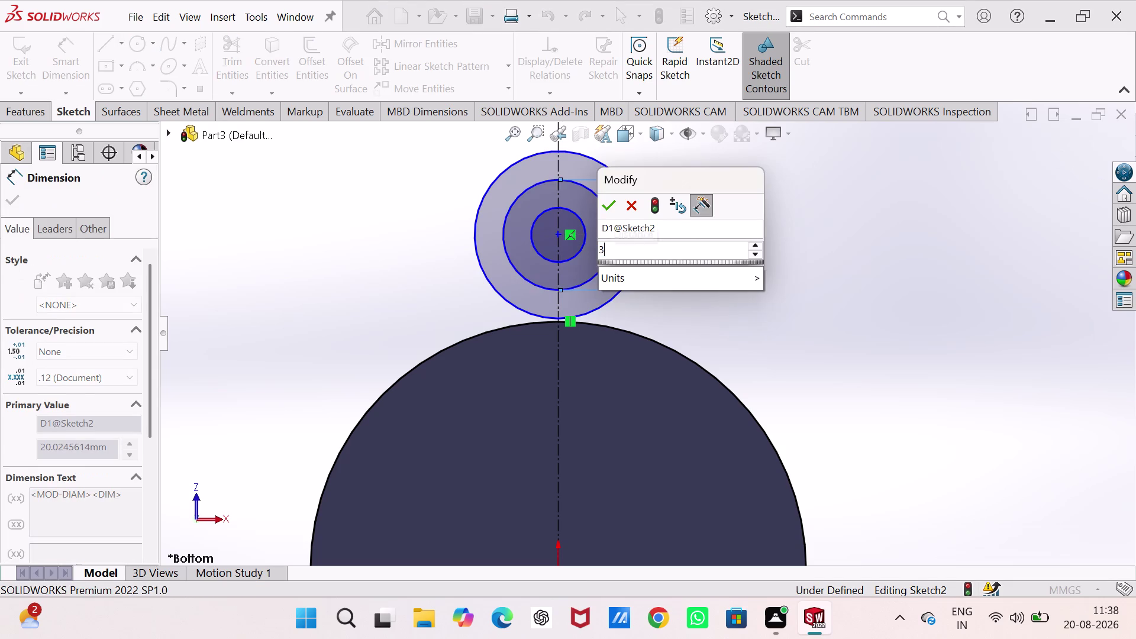
key(Return)
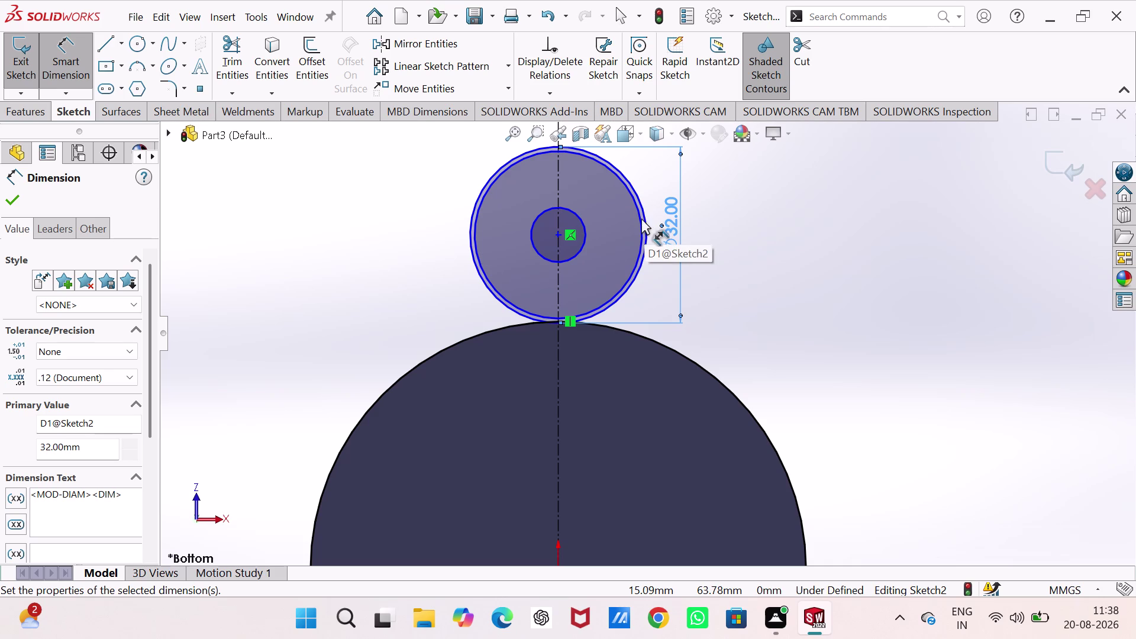
click(637, 206)
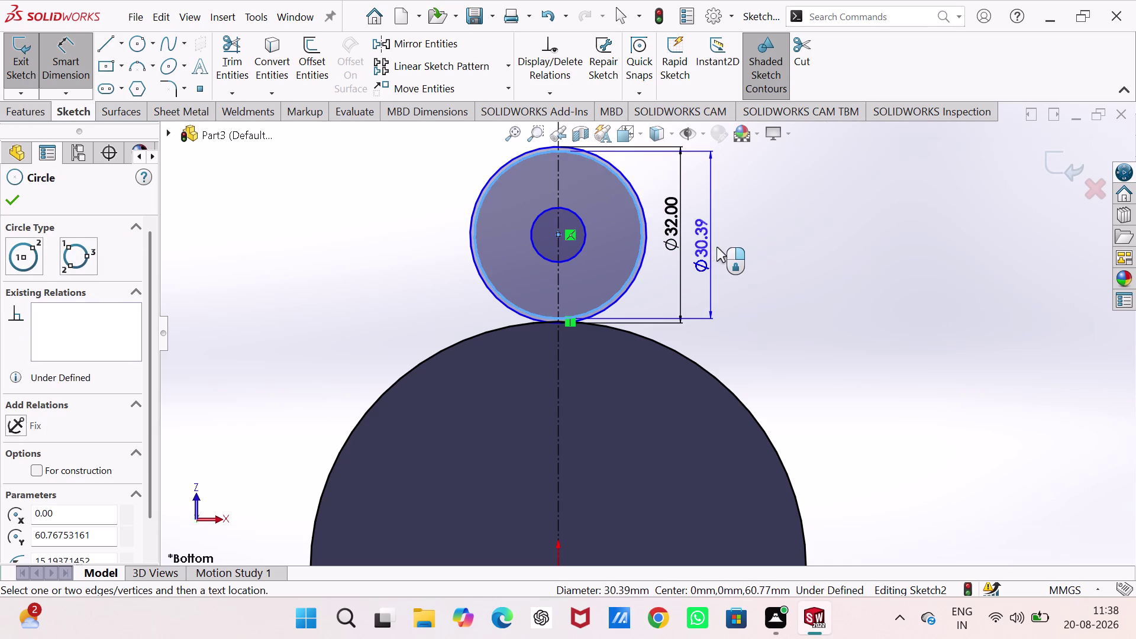
click(718, 242)
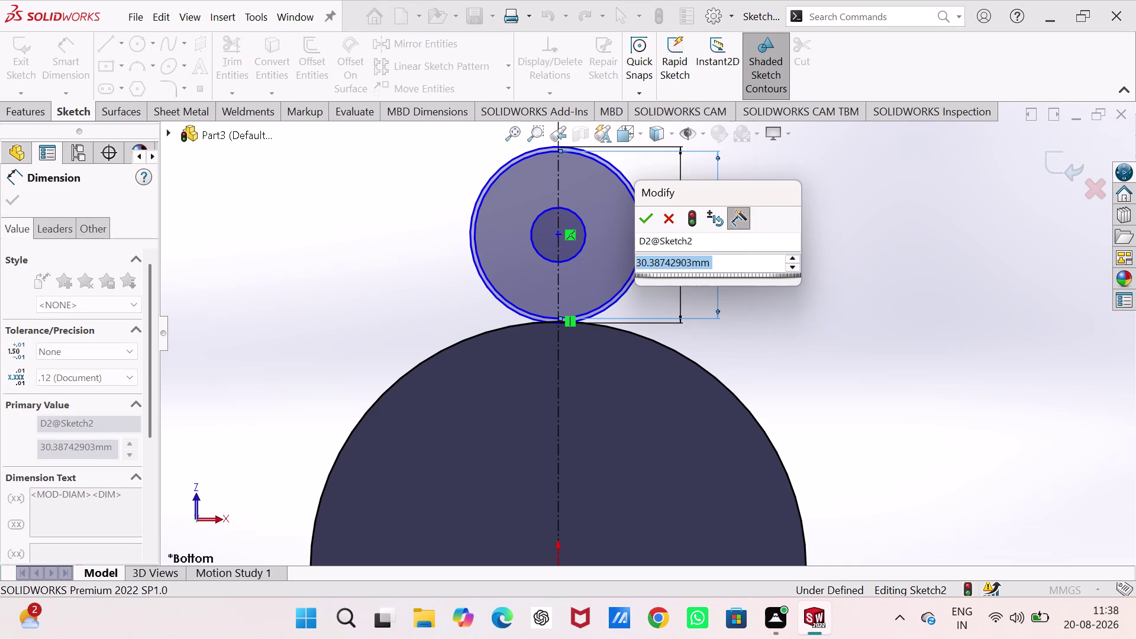
text(40)
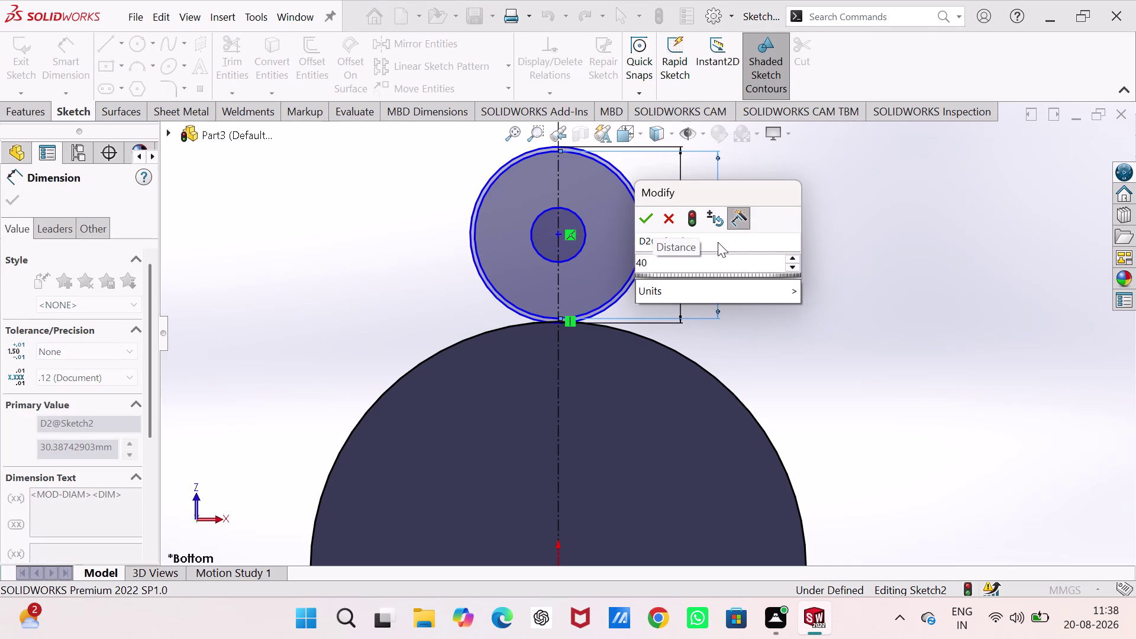
key(Return)
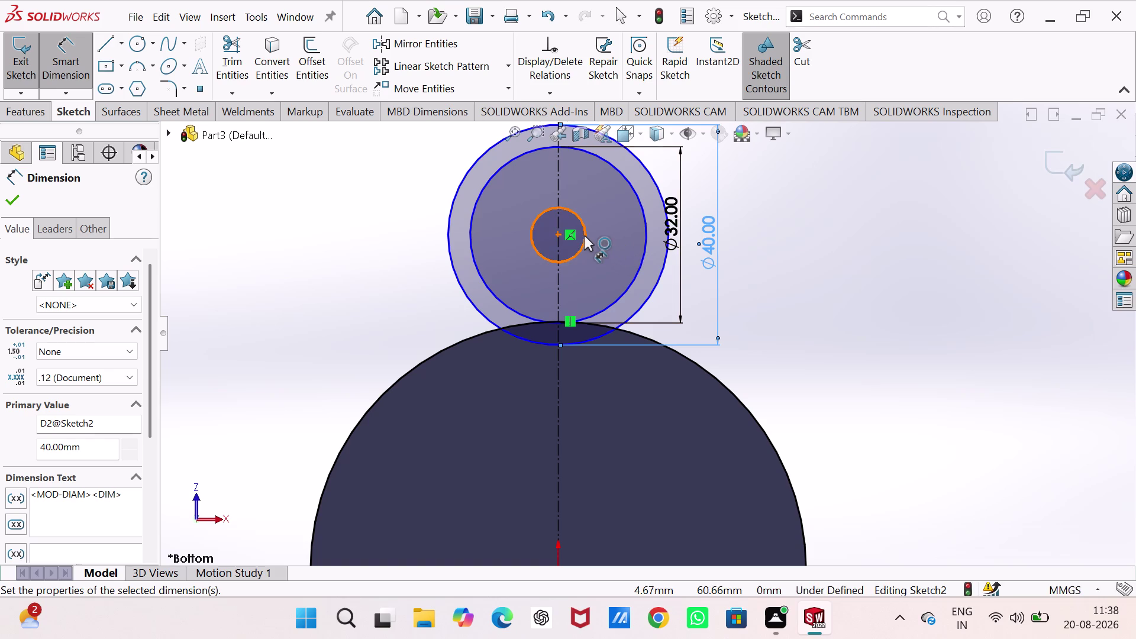
Give the inner circle a Ø15 mm diameter and end dimensioning.
click(587, 235)
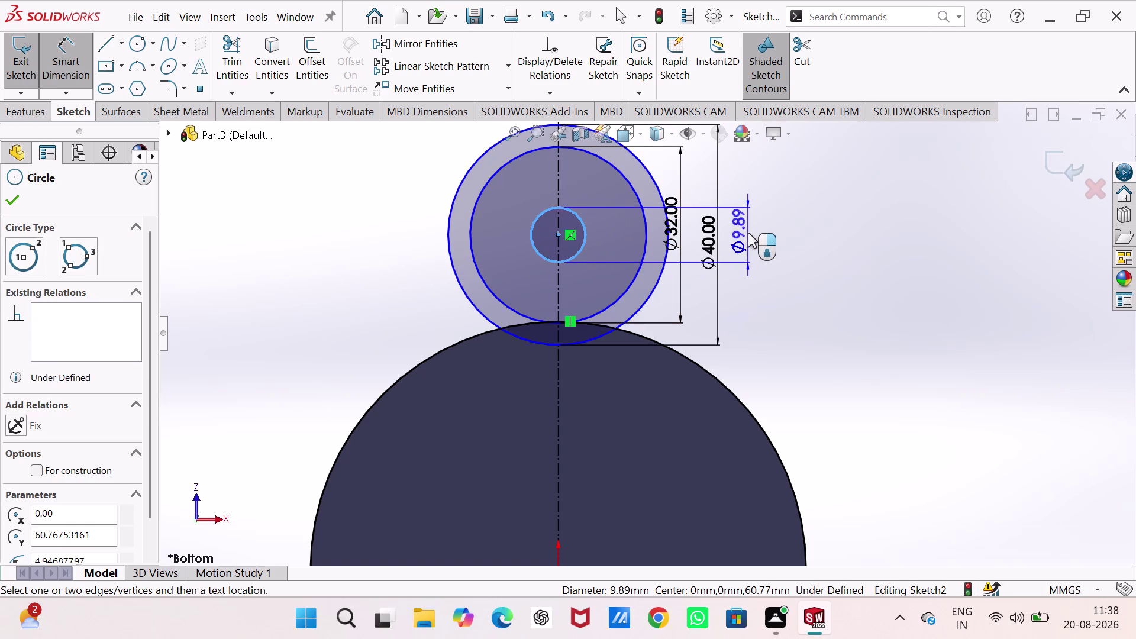
click(748, 233)
text(15)
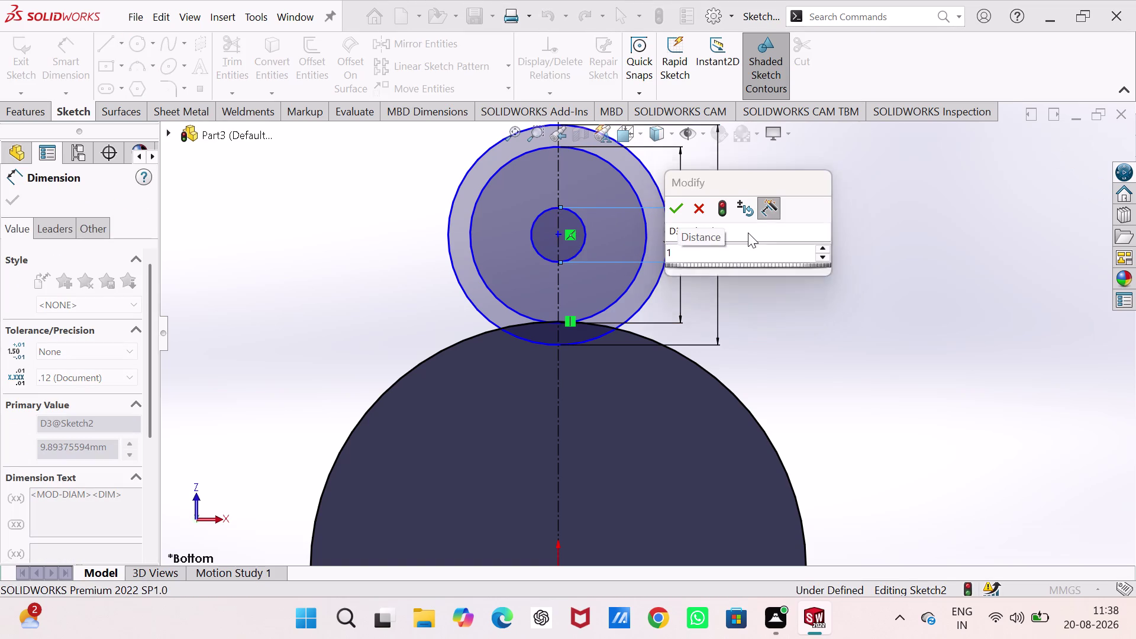
key(Return)
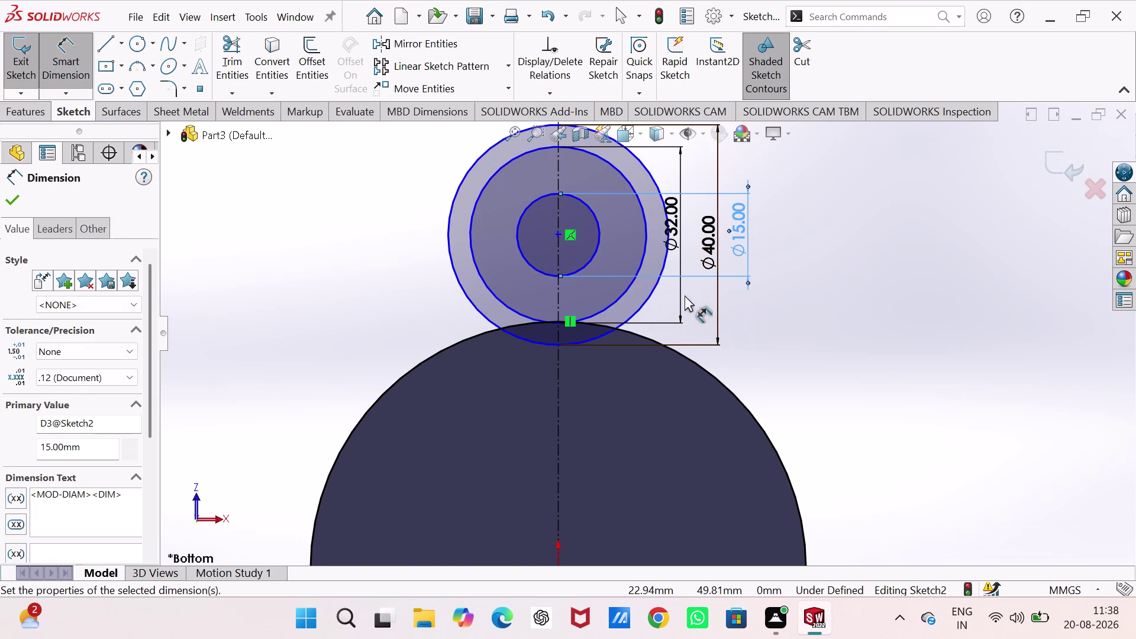
key(Escape)
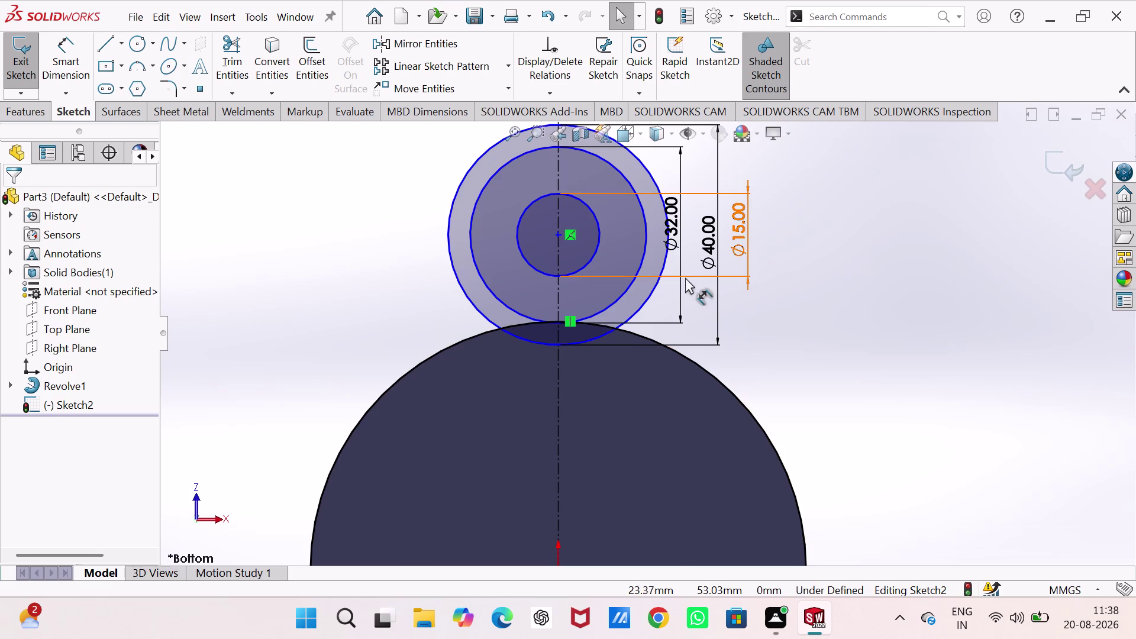
Delete the Ø40 circle and its dimension.
key(Escape)
click(655, 284)
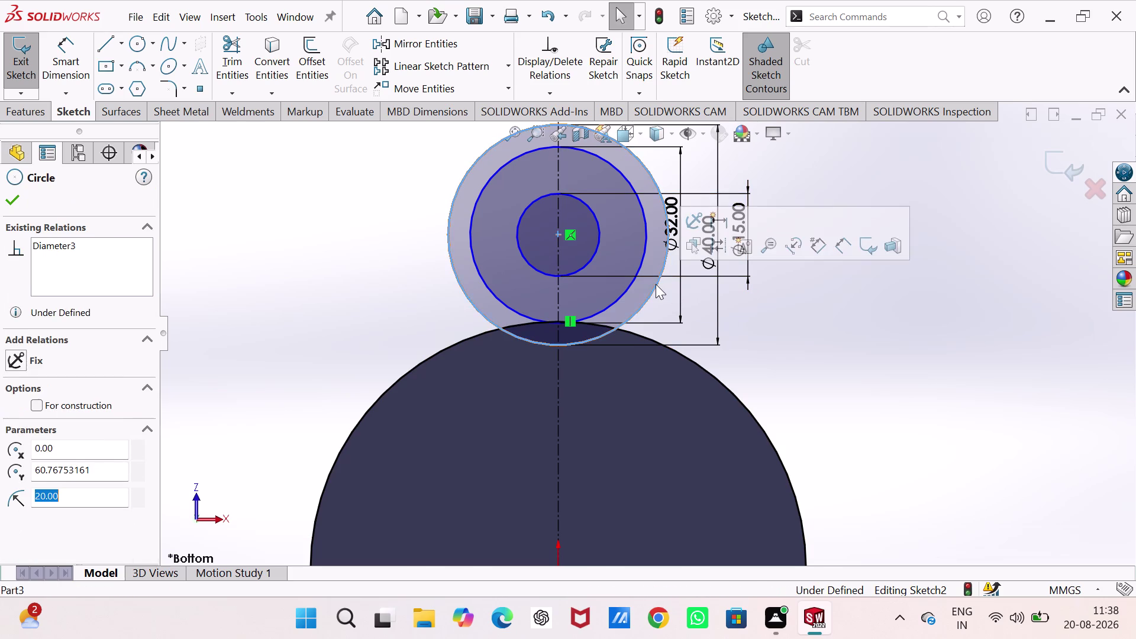
key(Delete)
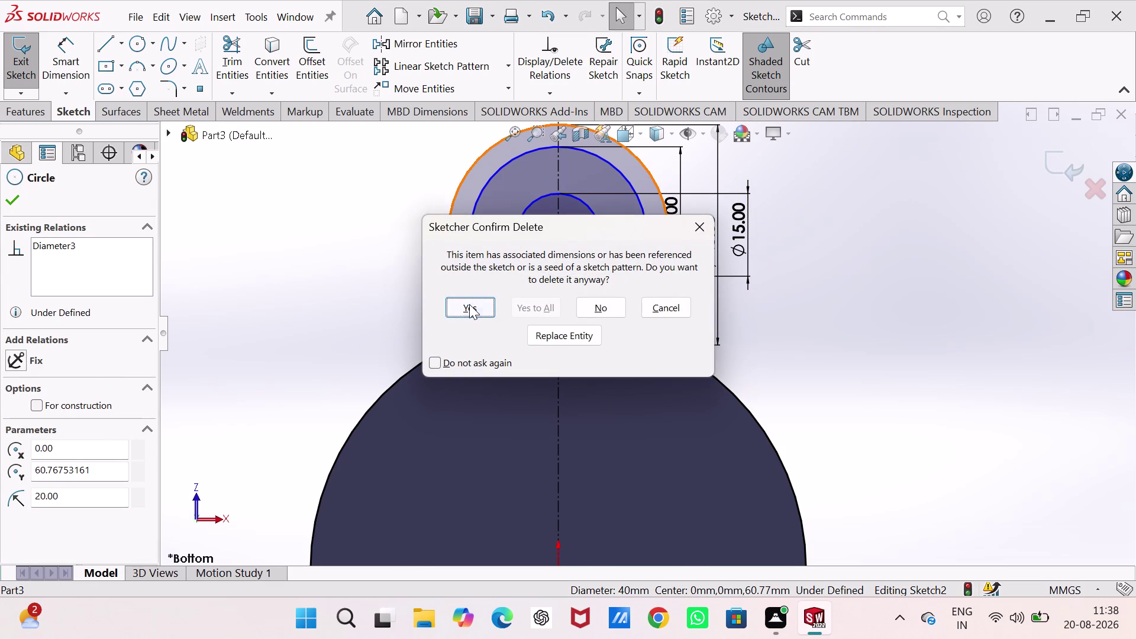
click(470, 304)
click(999, 339)
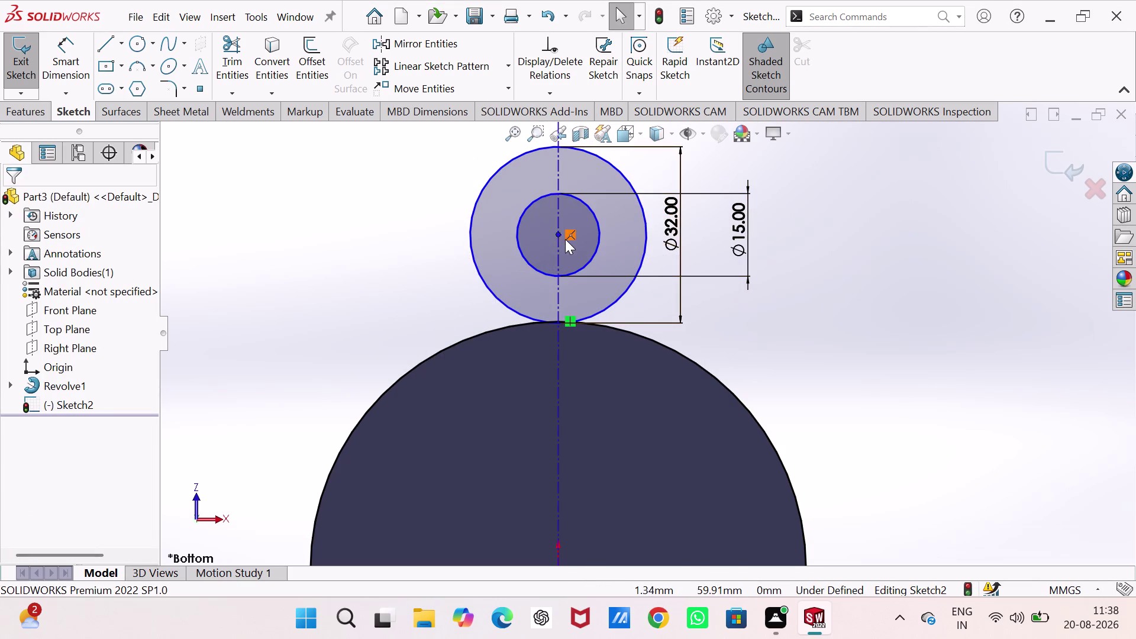
Select the circles' centre point and Ø32 dimension, then dismiss the context menu.
click(558, 234)
drag(557, 234, 558, 260)
click(557, 235)
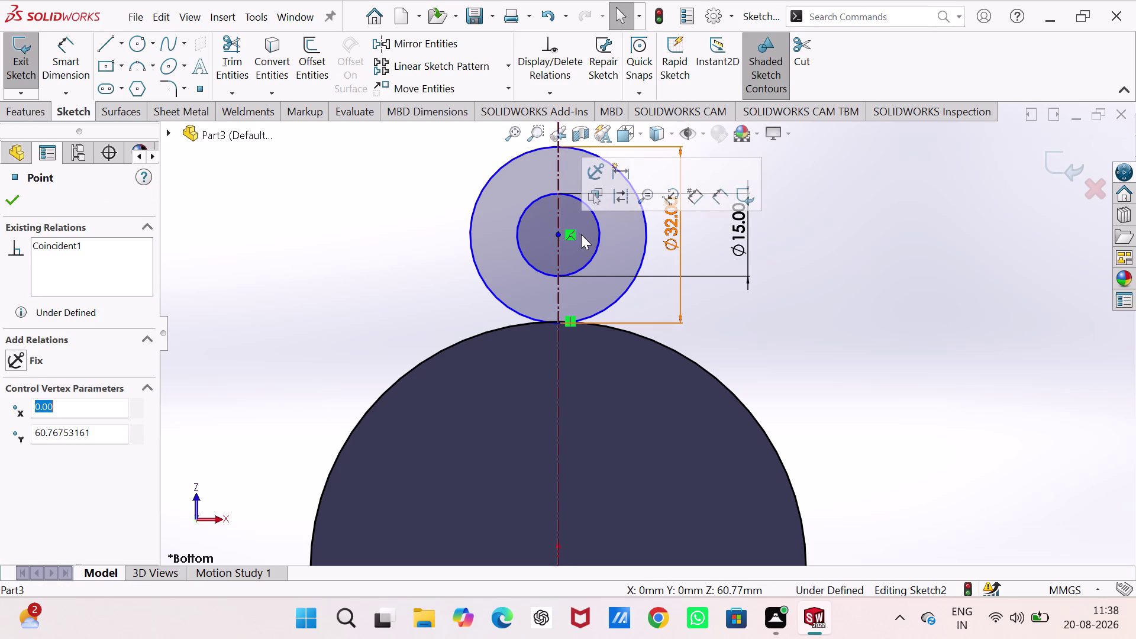
click(581, 235)
right_click(571, 231)
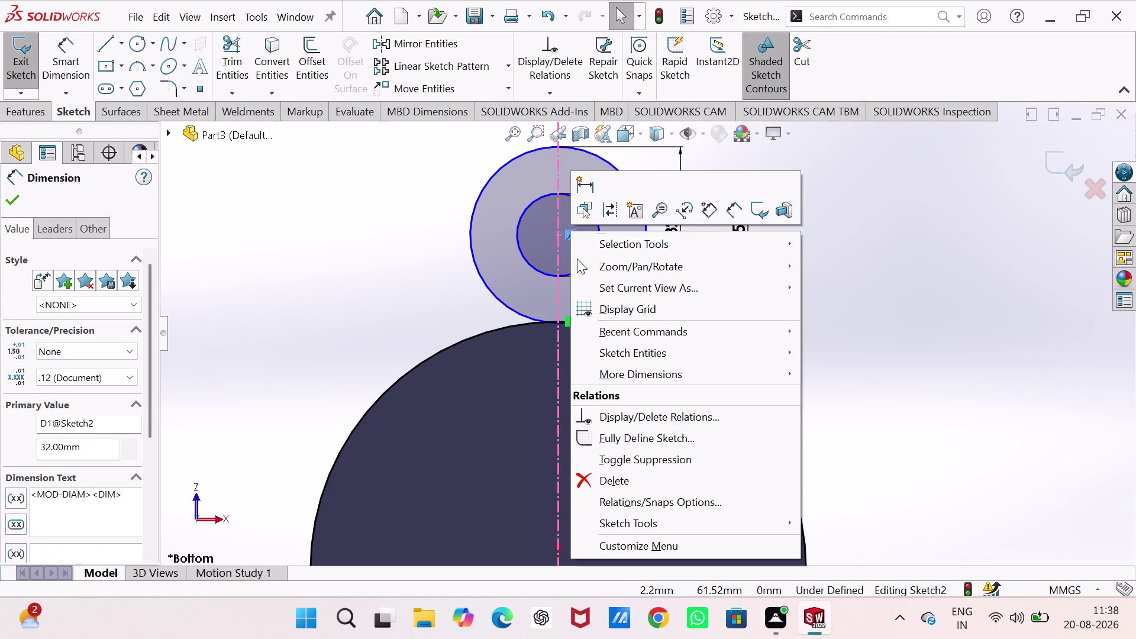
click(612, 475)
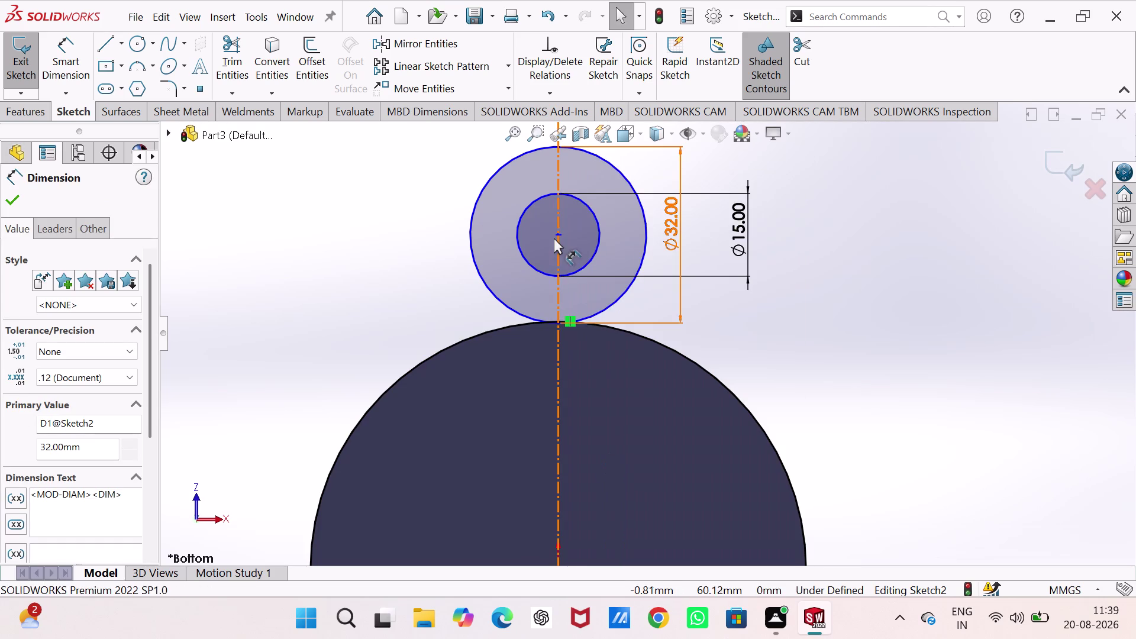
Drag the Ø32 and Ø15 circles down the centreline onto the disc.
drag(557, 233, 562, 269)
drag(561, 279, 559, 306)
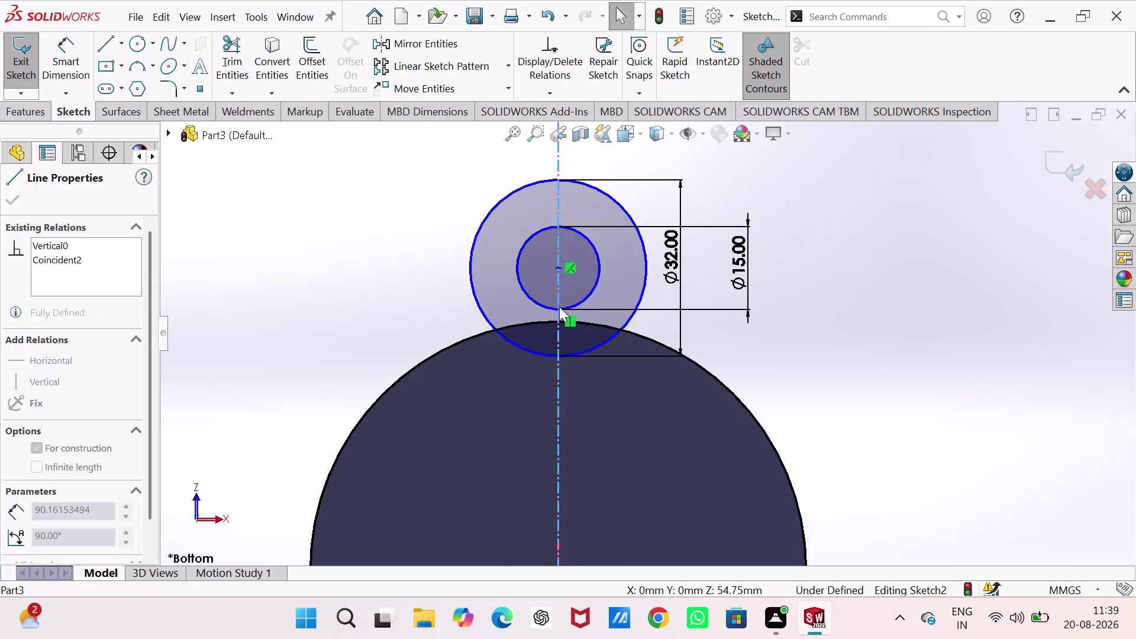
drag(559, 307, 559, 308)
drag(557, 266, 556, 281)
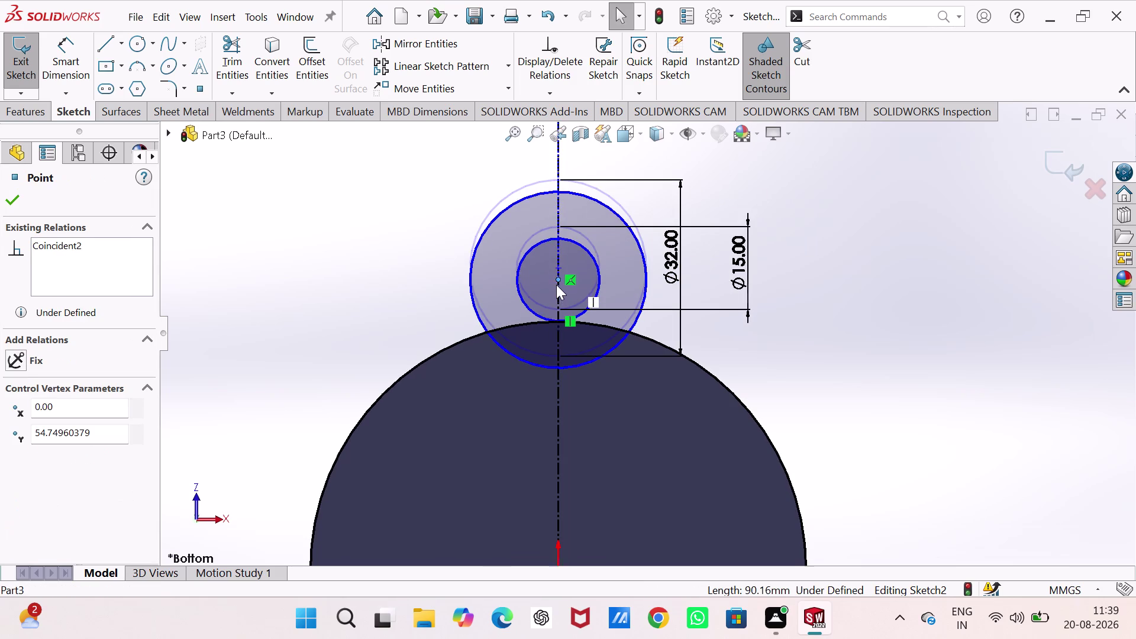
drag(556, 280, 556, 287)
click(556, 287)
click(851, 303)
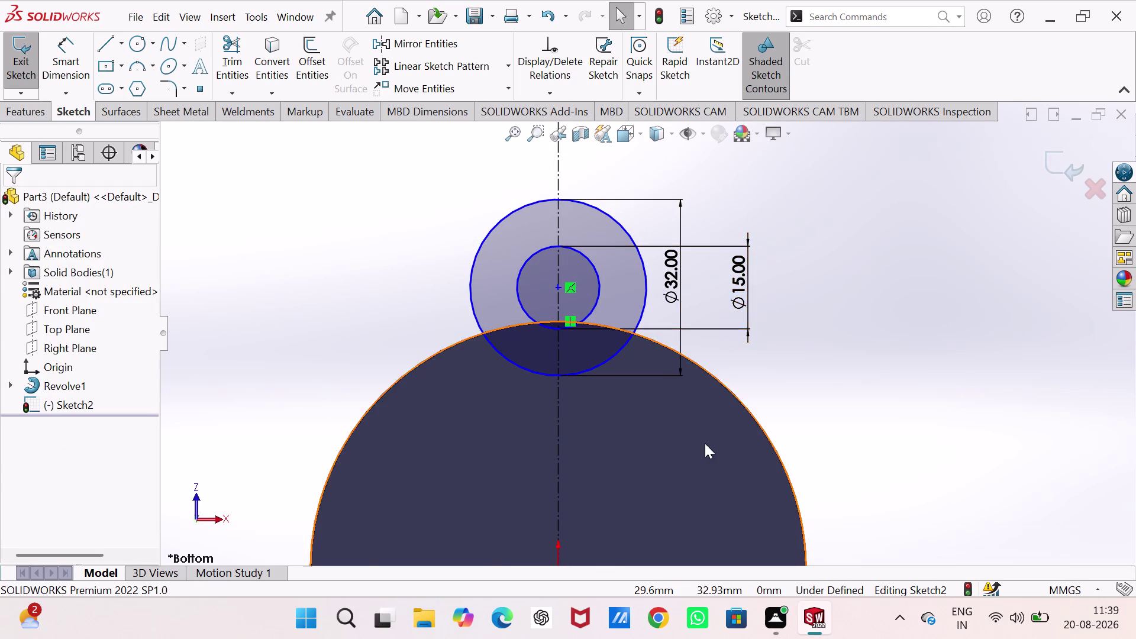
Place a 51.20 mm vertical dimension from the origin to the circles' centre.
scroll(up, 3)
scroll(down, 3)
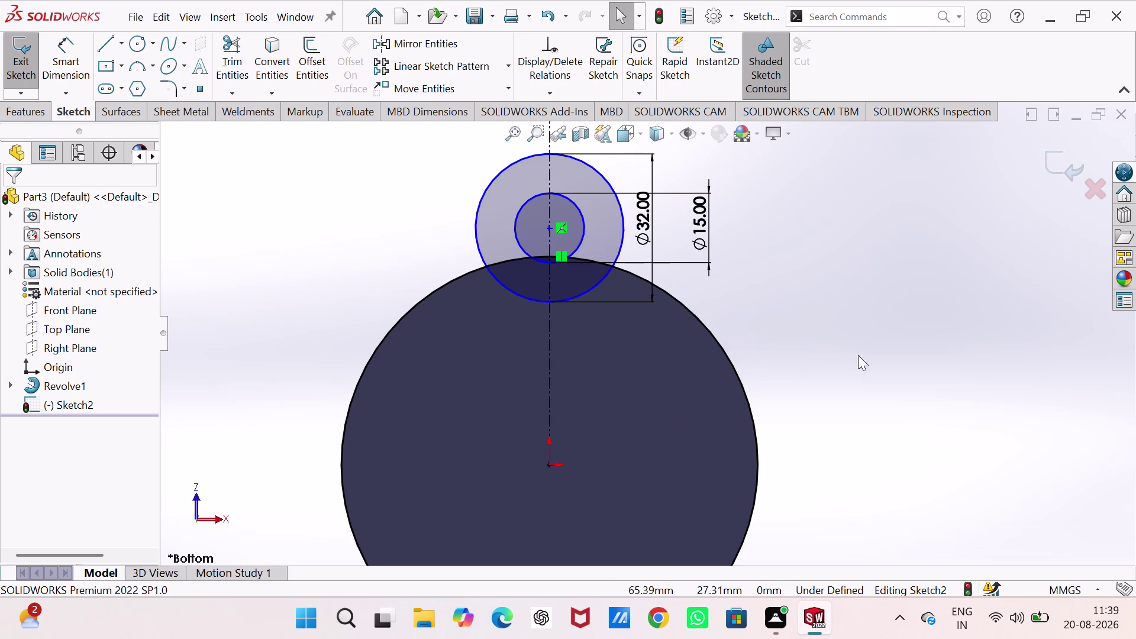
right_drag(910, 402, 910, 297)
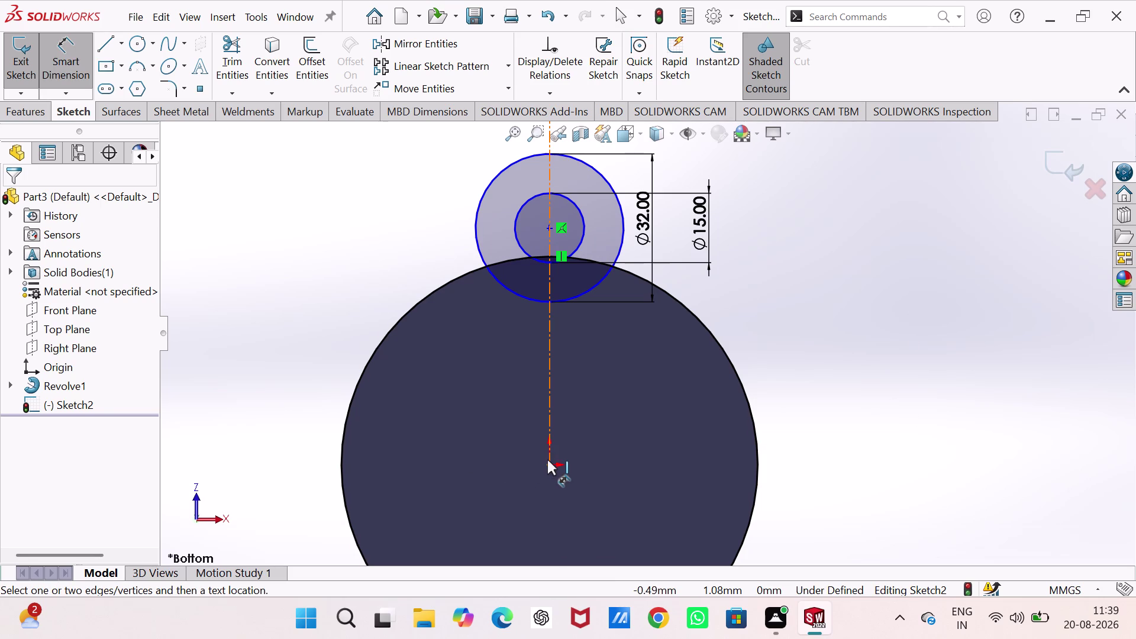
click(549, 462)
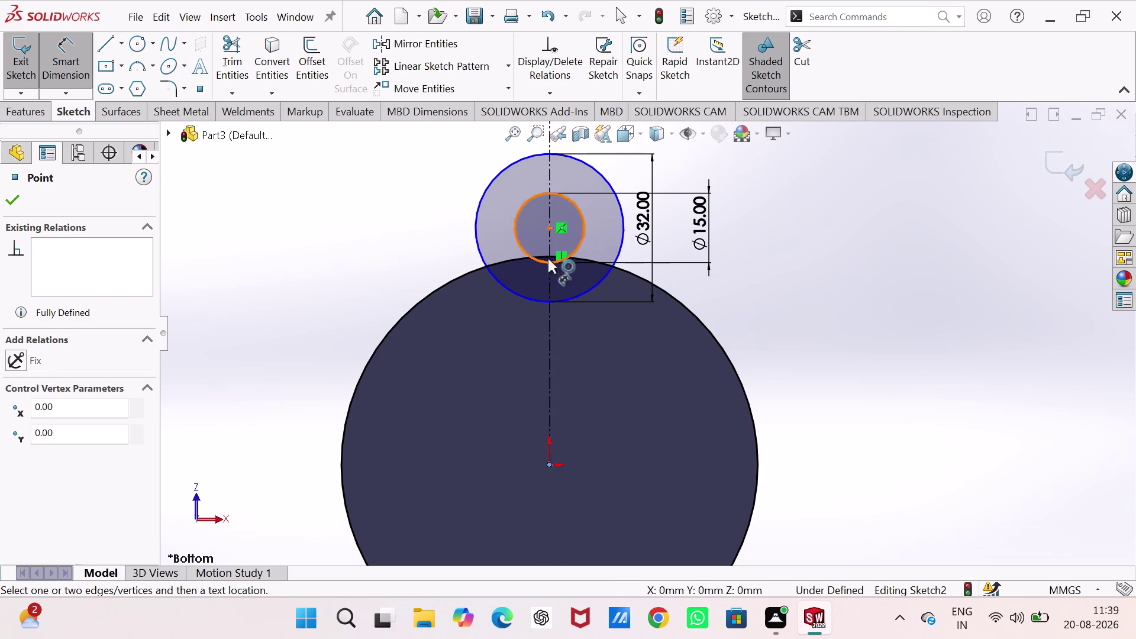
click(548, 228)
click(785, 304)
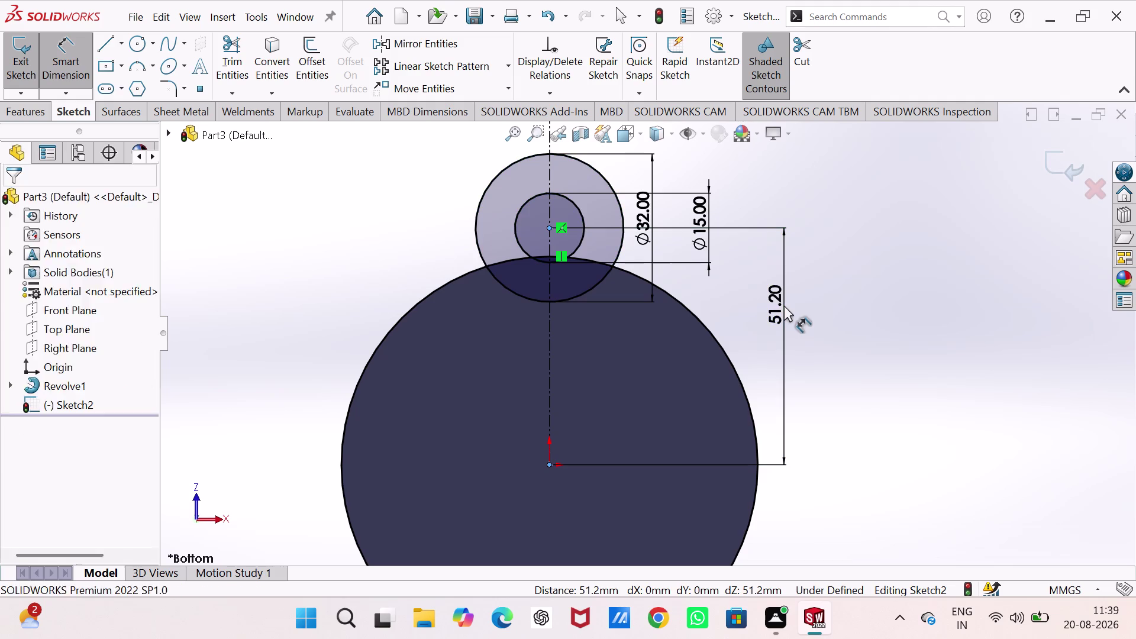